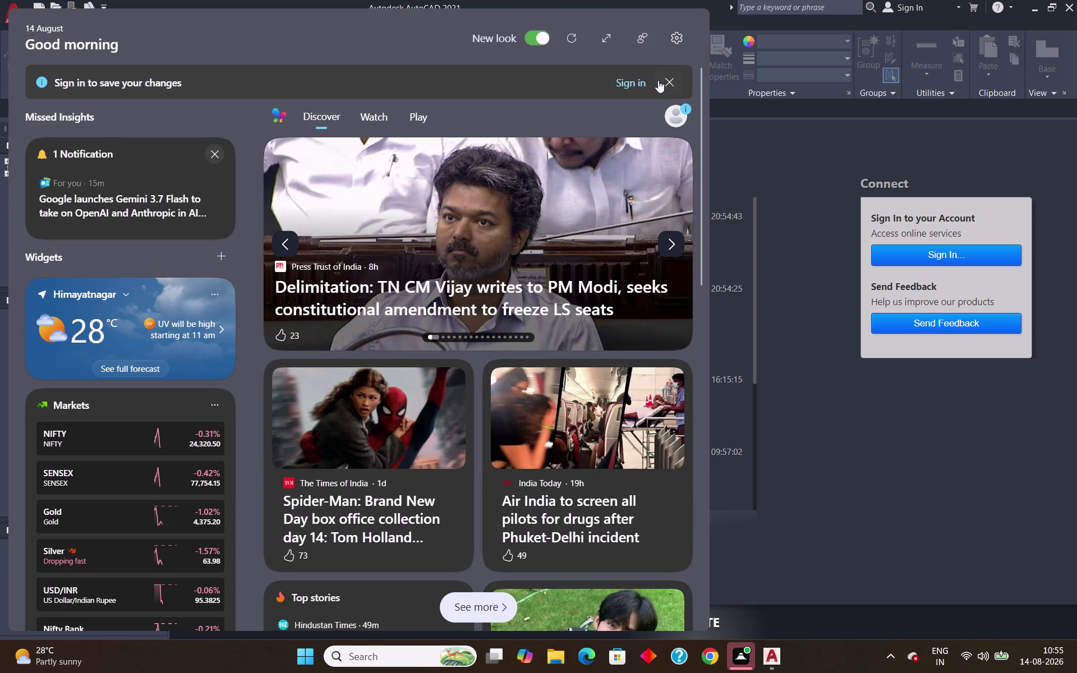
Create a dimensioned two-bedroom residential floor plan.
Dismiss the sign-in banner, Widgets board and recovery message, then start a blank drawing.
click(668, 82)
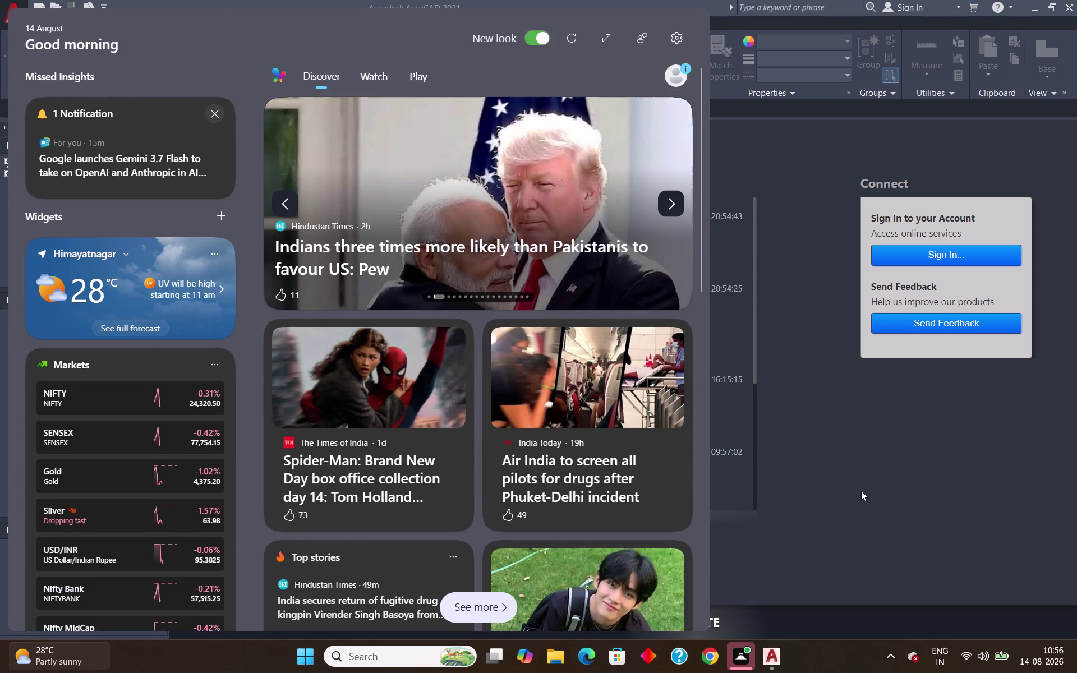
click(829, 544)
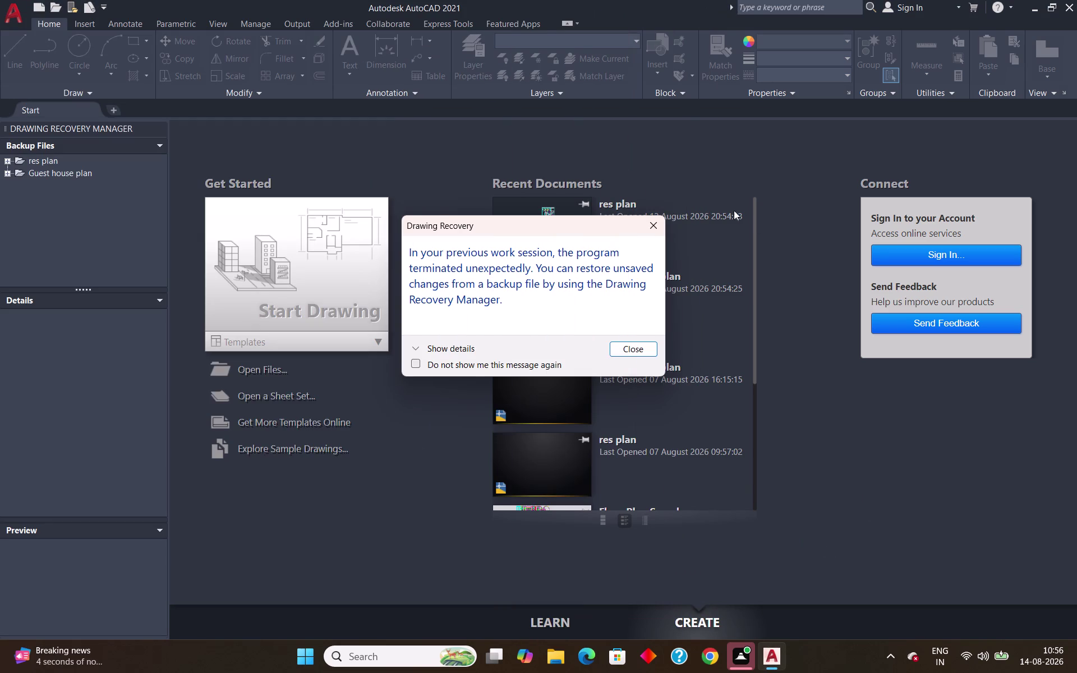
click(658, 224)
click(277, 273)
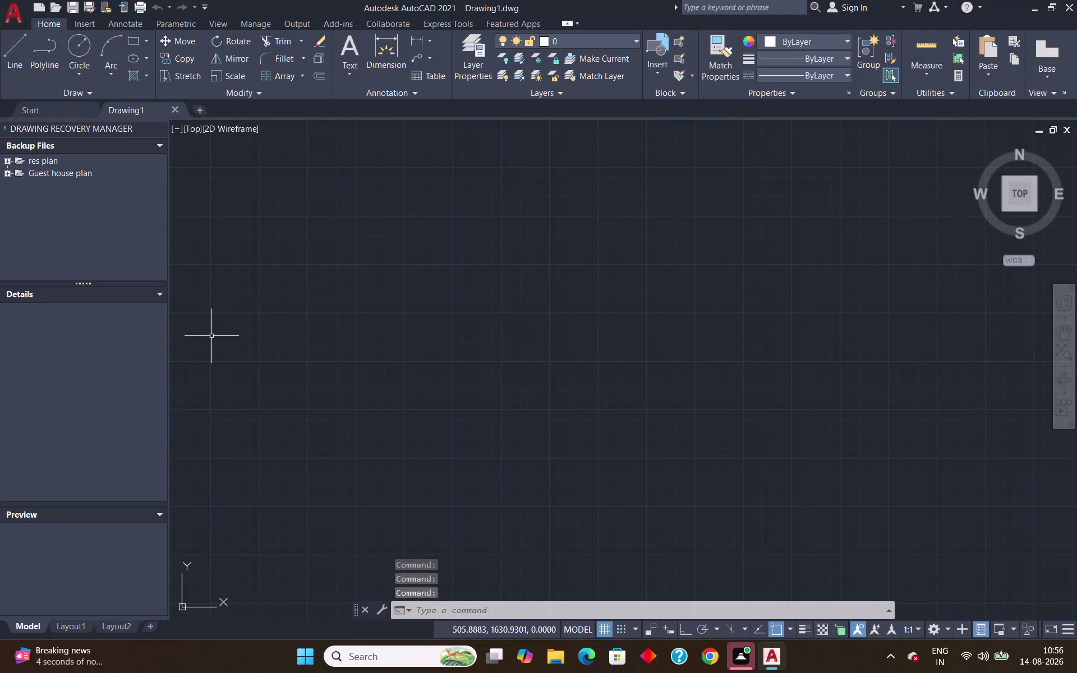
Open Drawing Units with UNITS, close it unchanged, and close the Drawing Recovery pane.
text(units)
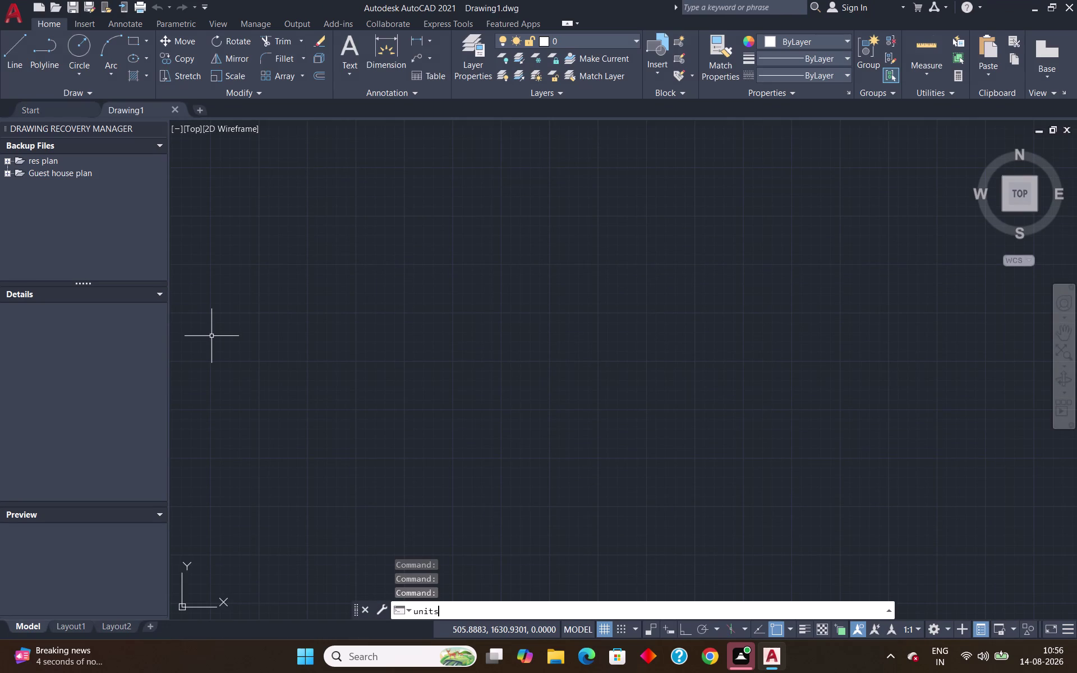
key(Return)
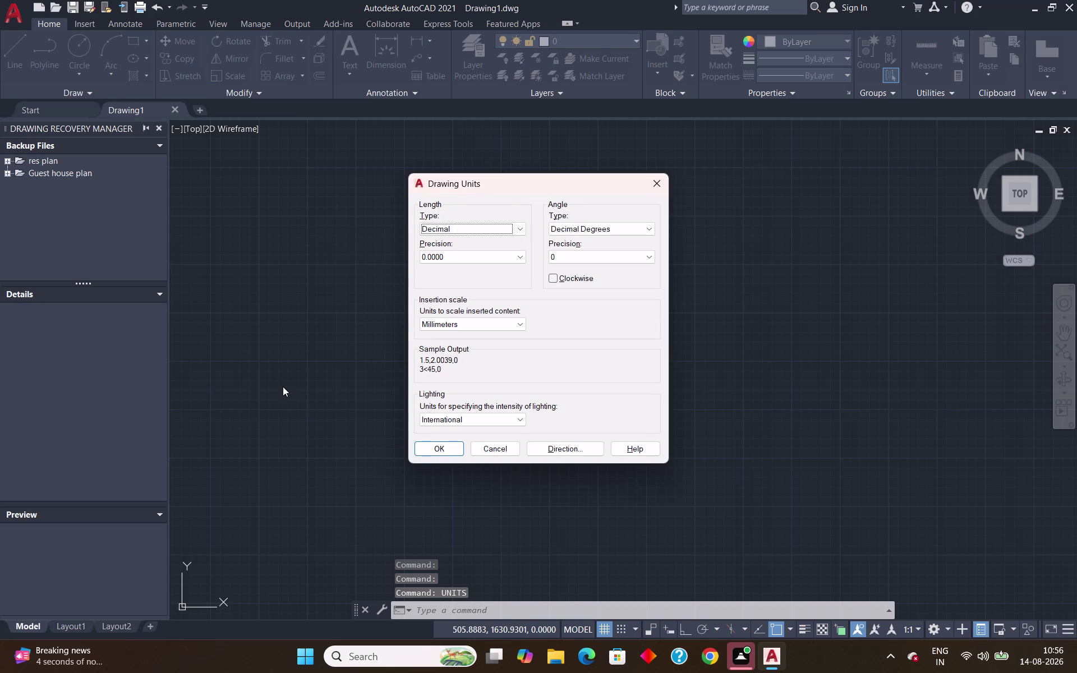
click(156, 126)
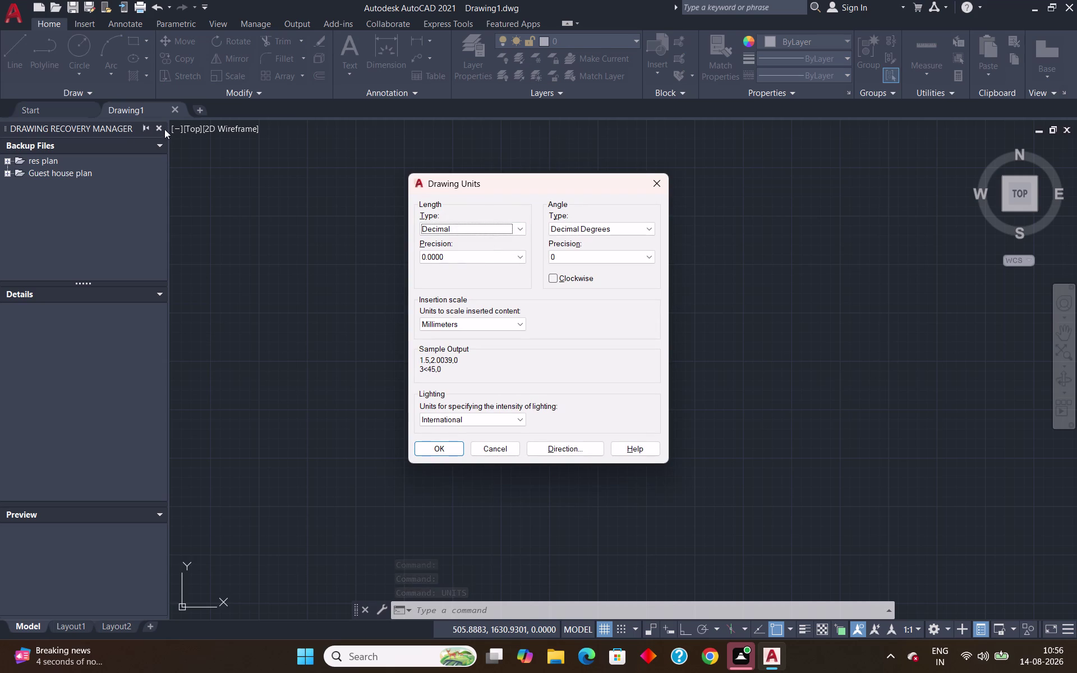
click(160, 125)
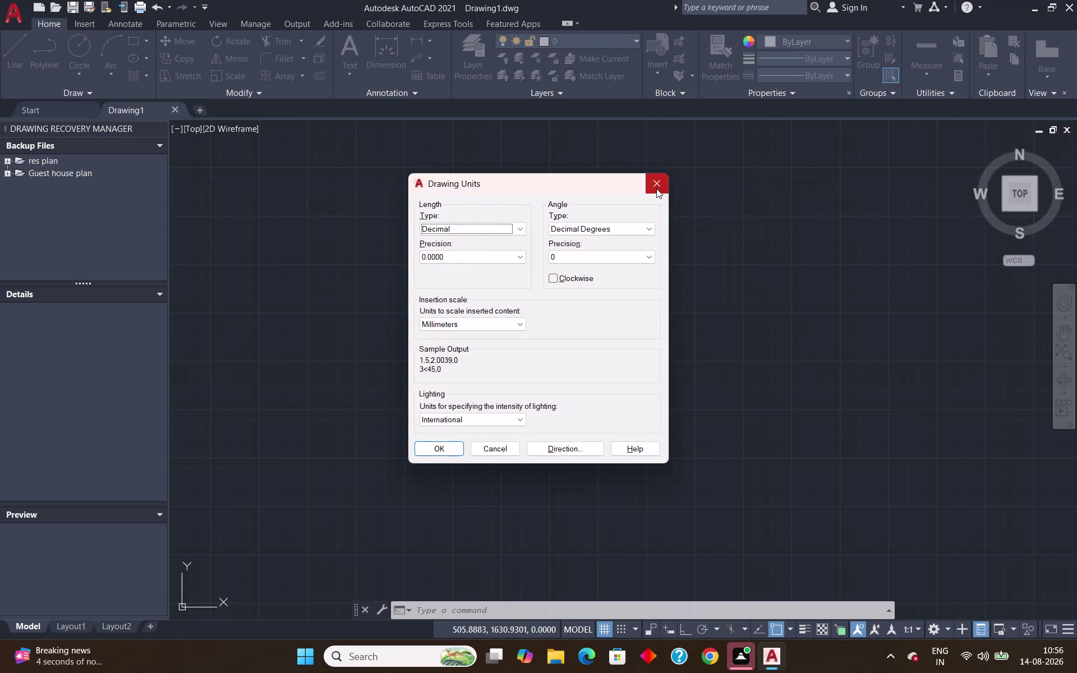
click(656, 188)
click(158, 127)
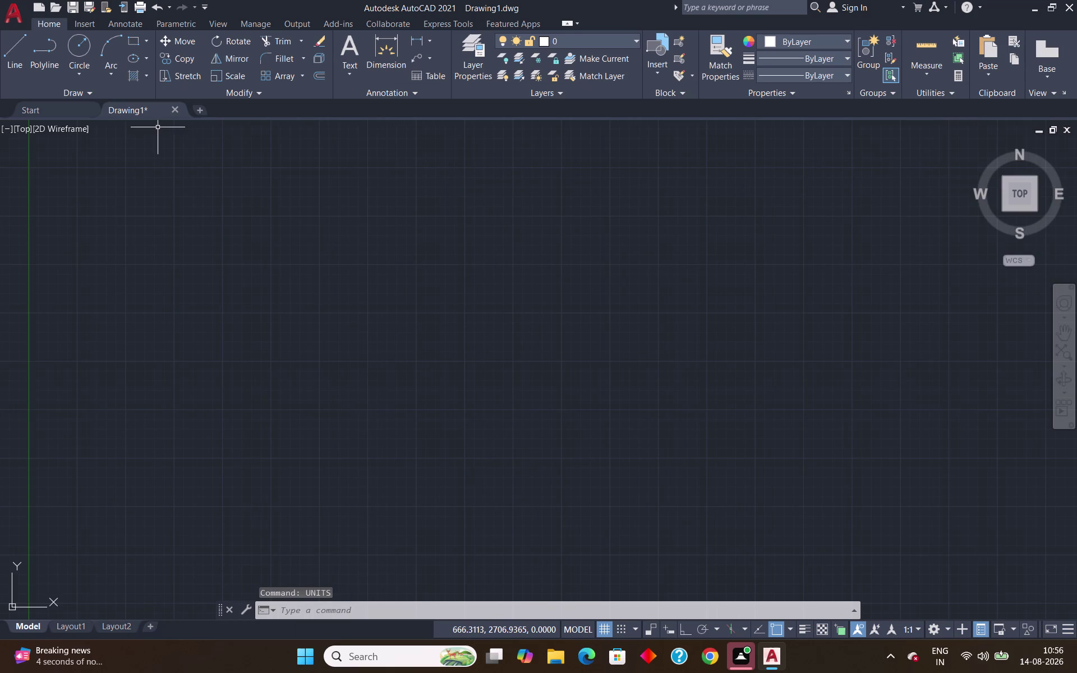
Set the drawing units to Decimal with 0.00 precision and Inches insertion scale.
text(unit)
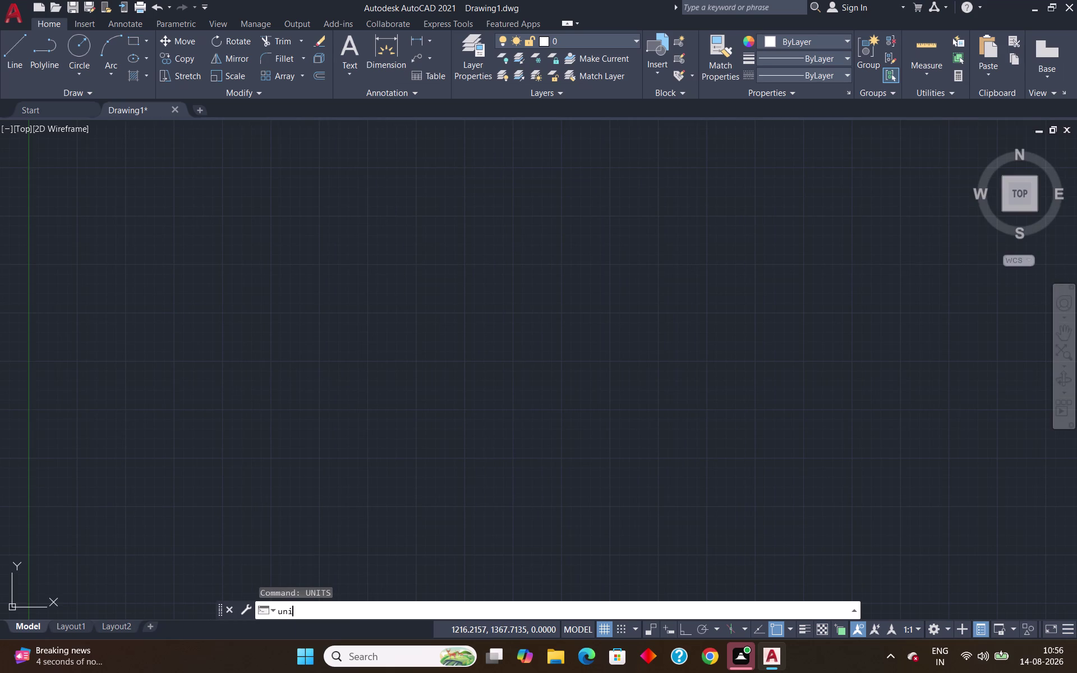
text(s)
key(Return)
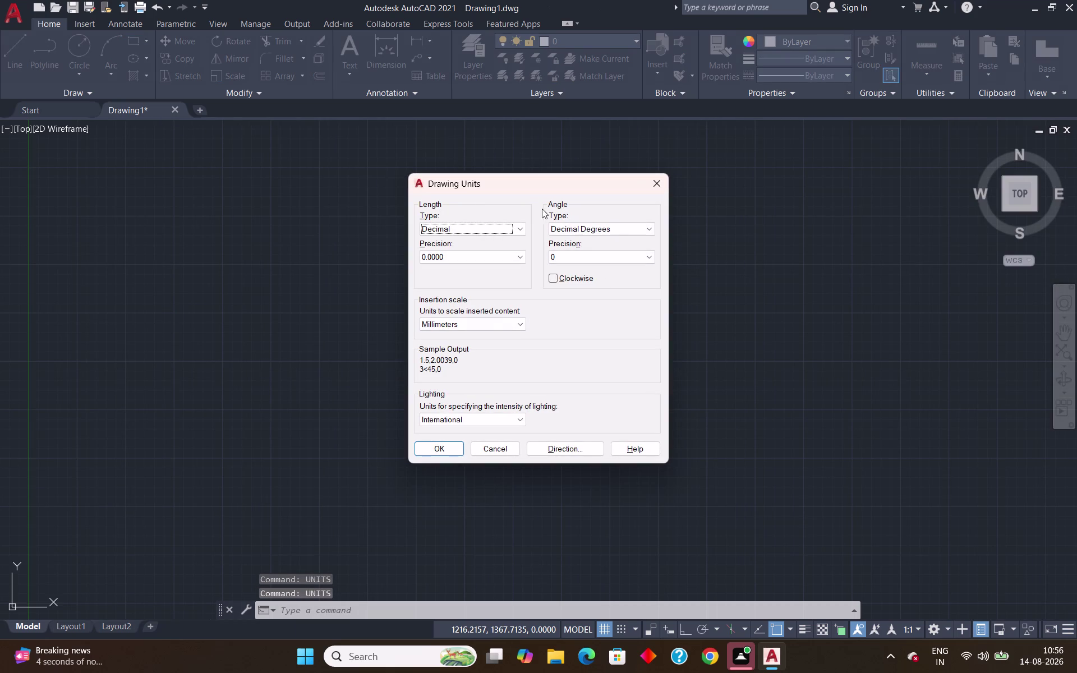
click(521, 230)
click(493, 255)
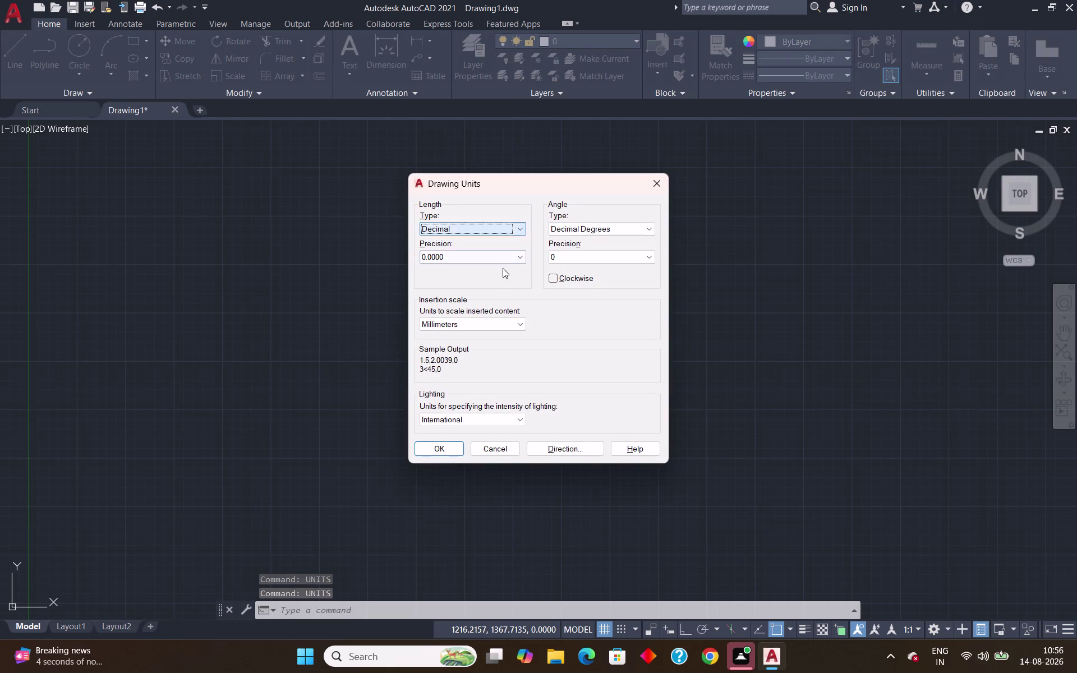
click(514, 258)
drag(494, 279, 491, 288)
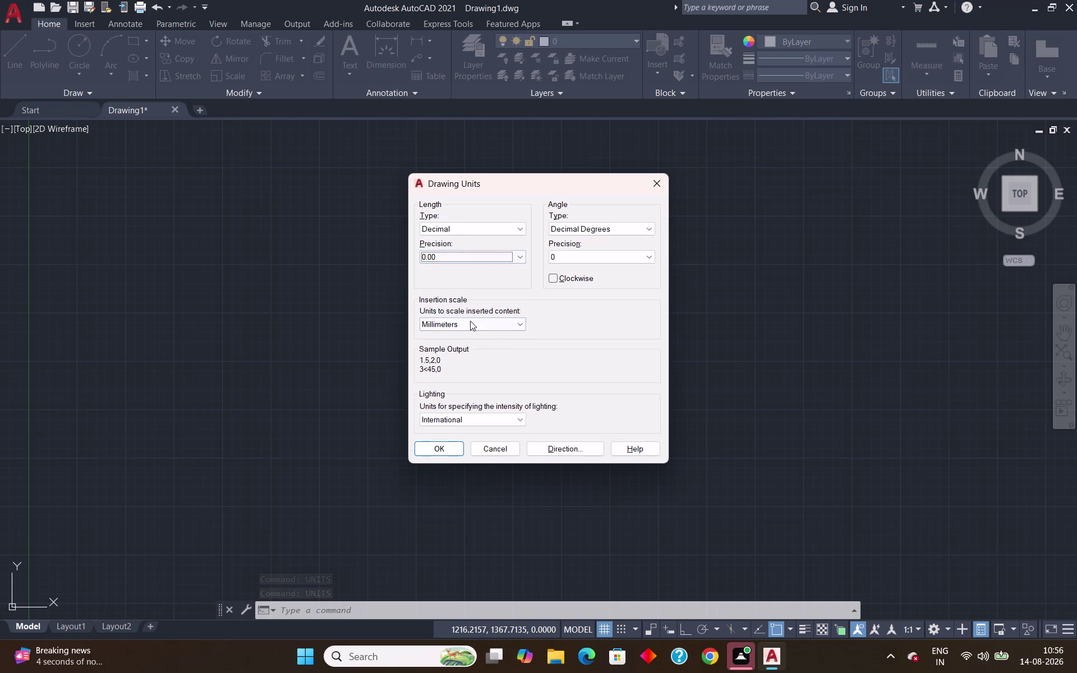
click(487, 326)
click(468, 347)
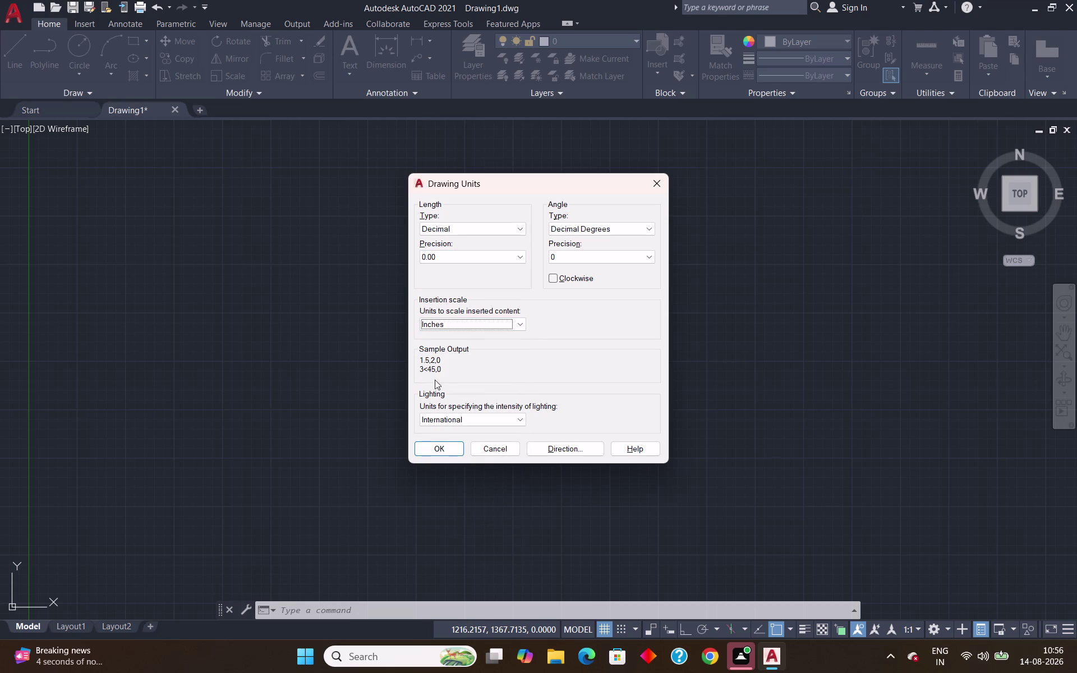
click(429, 452)
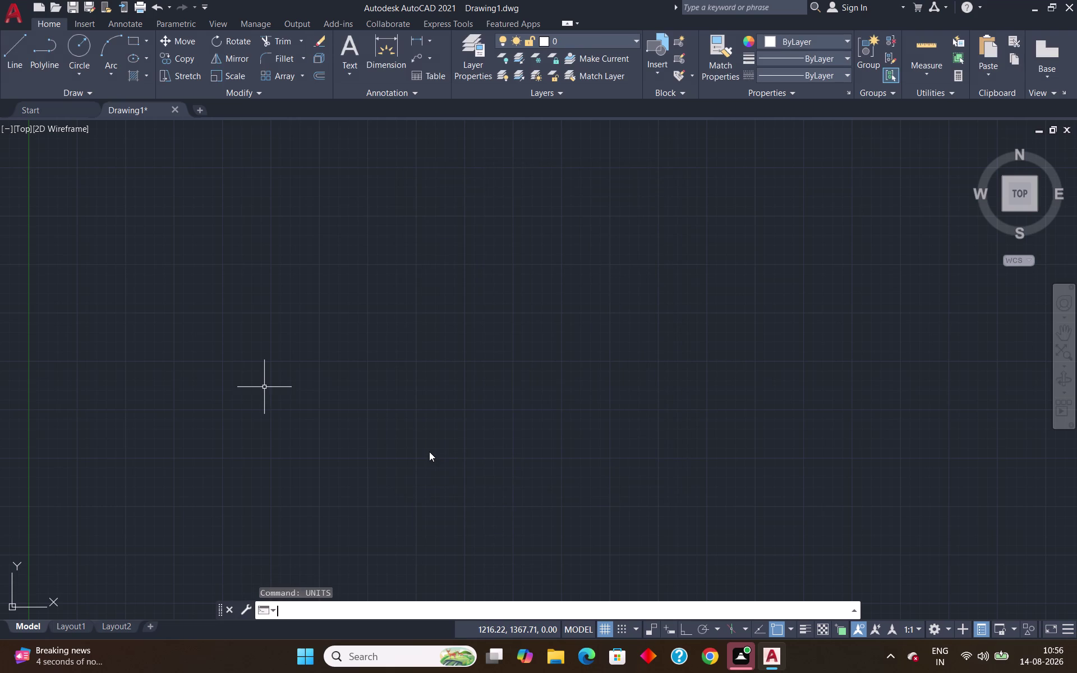
click(476, 60)
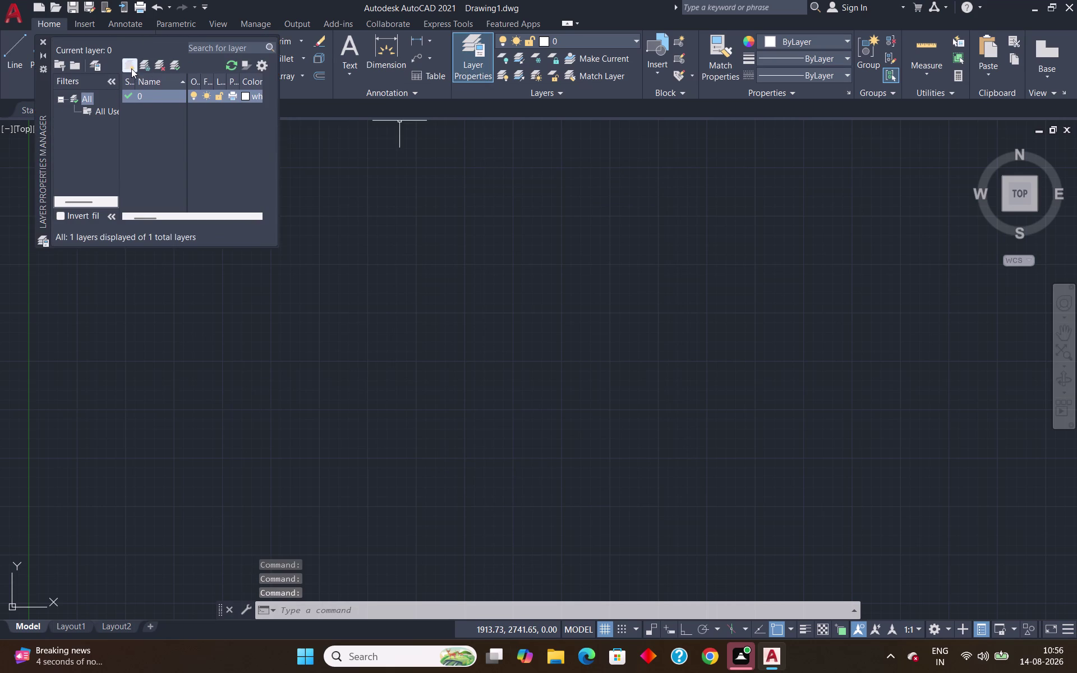
Create a new layer named wall.
click(131, 68)
key(BackSpace)
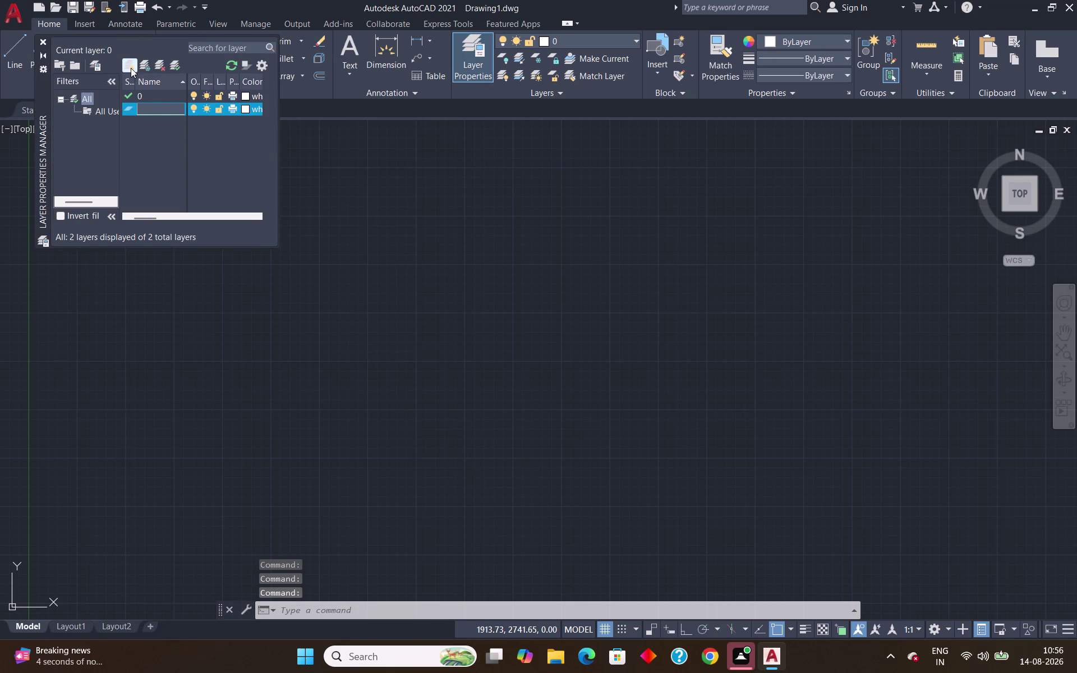
text(wa)
text(ll)
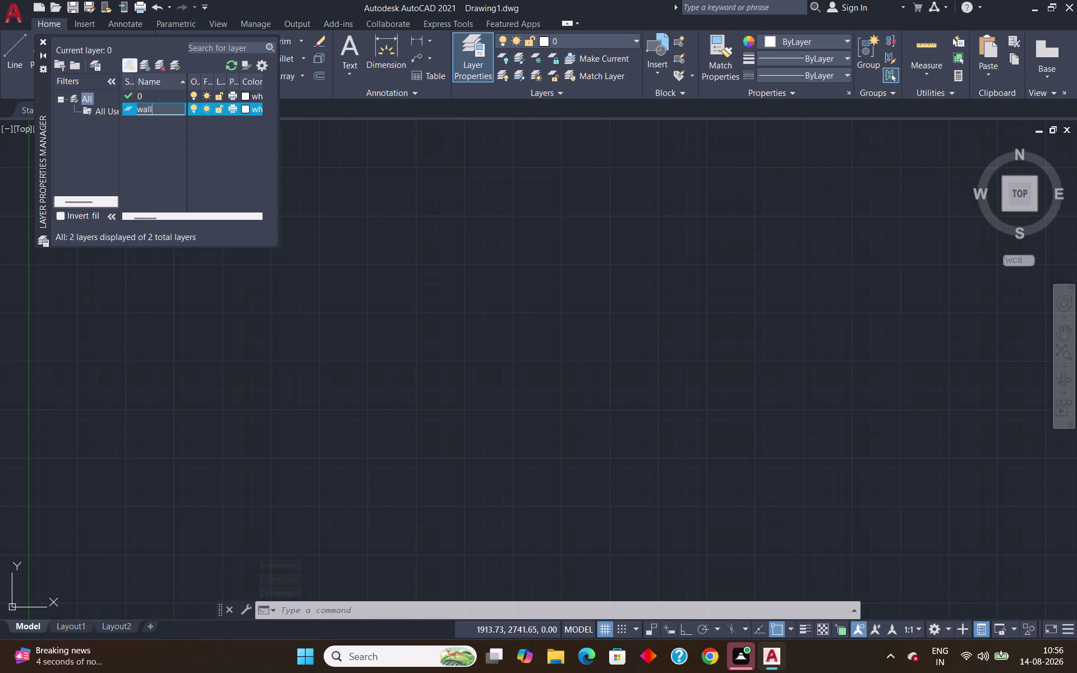
click(241, 109)
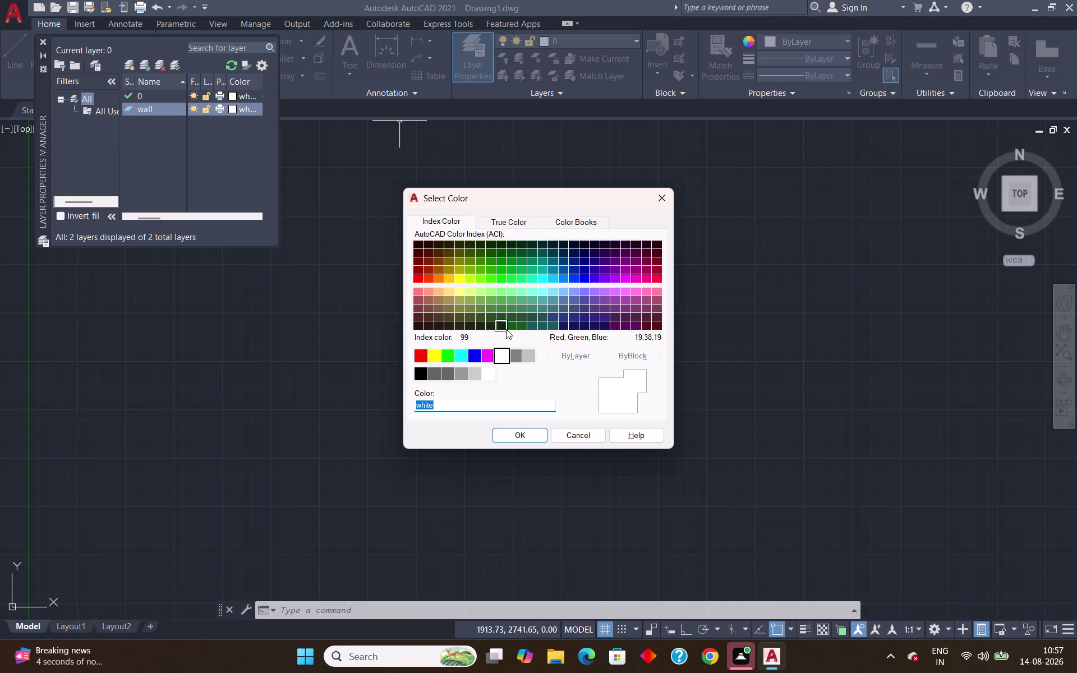
Colour the wall layer cyan 130, replacing an initial colour 27.
click(426, 316)
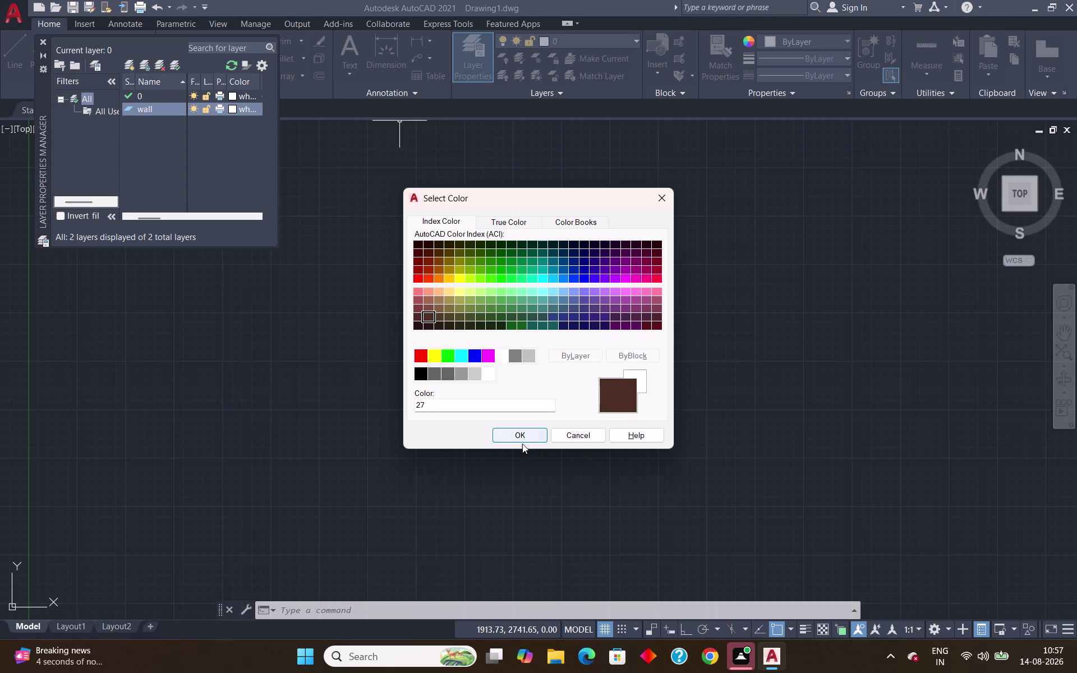
click(515, 437)
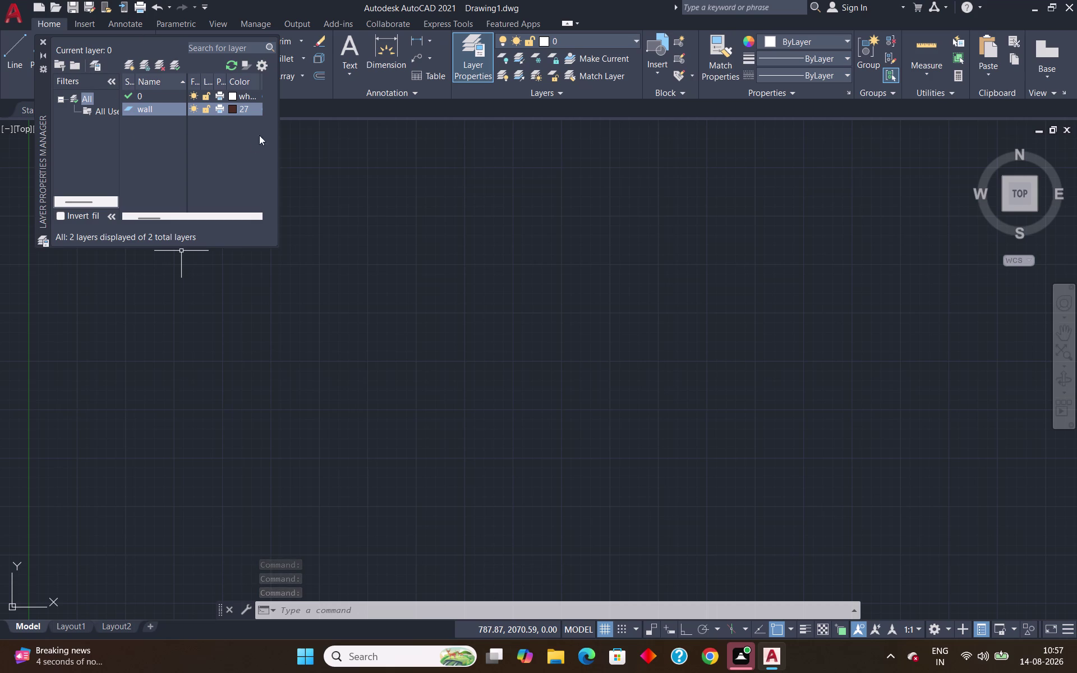
click(231, 109)
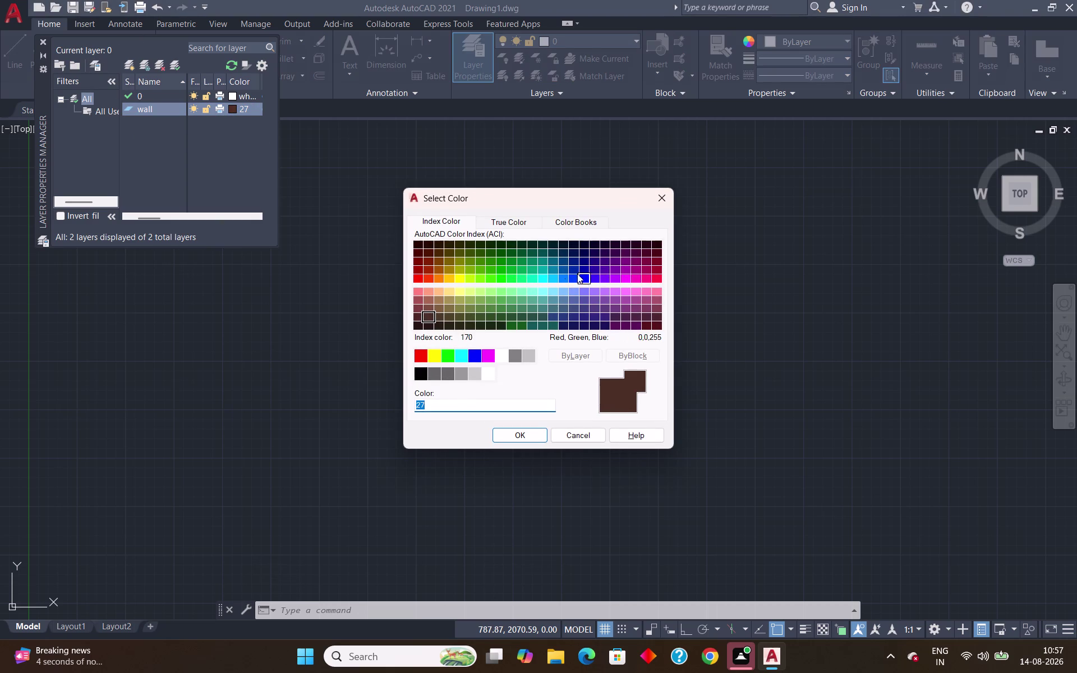
click(538, 278)
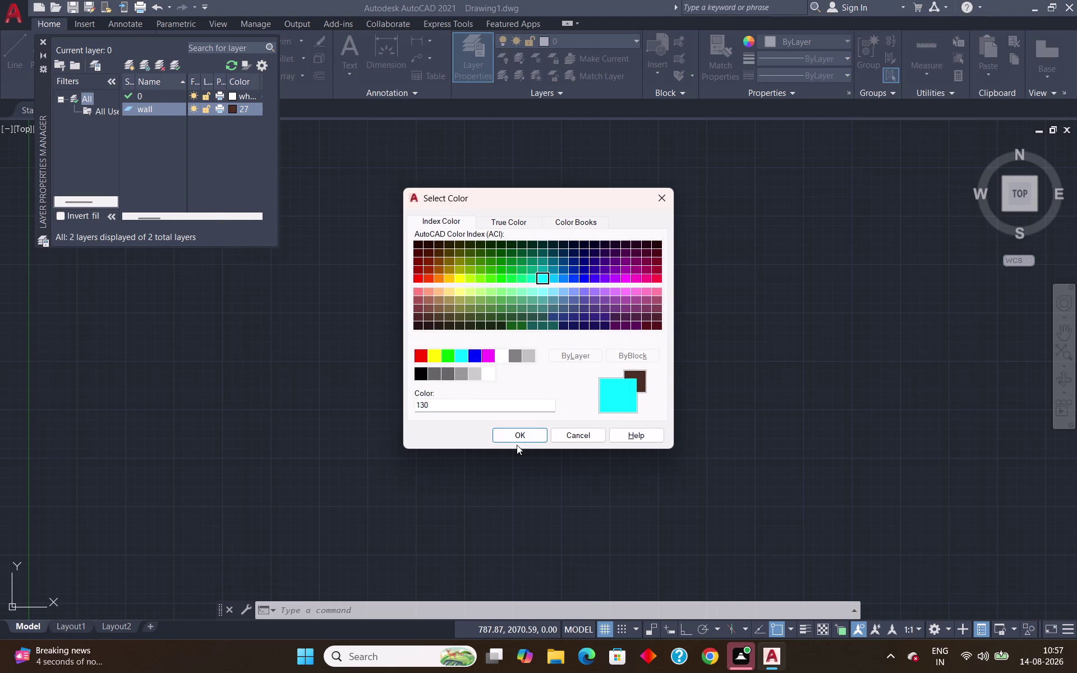
click(520, 438)
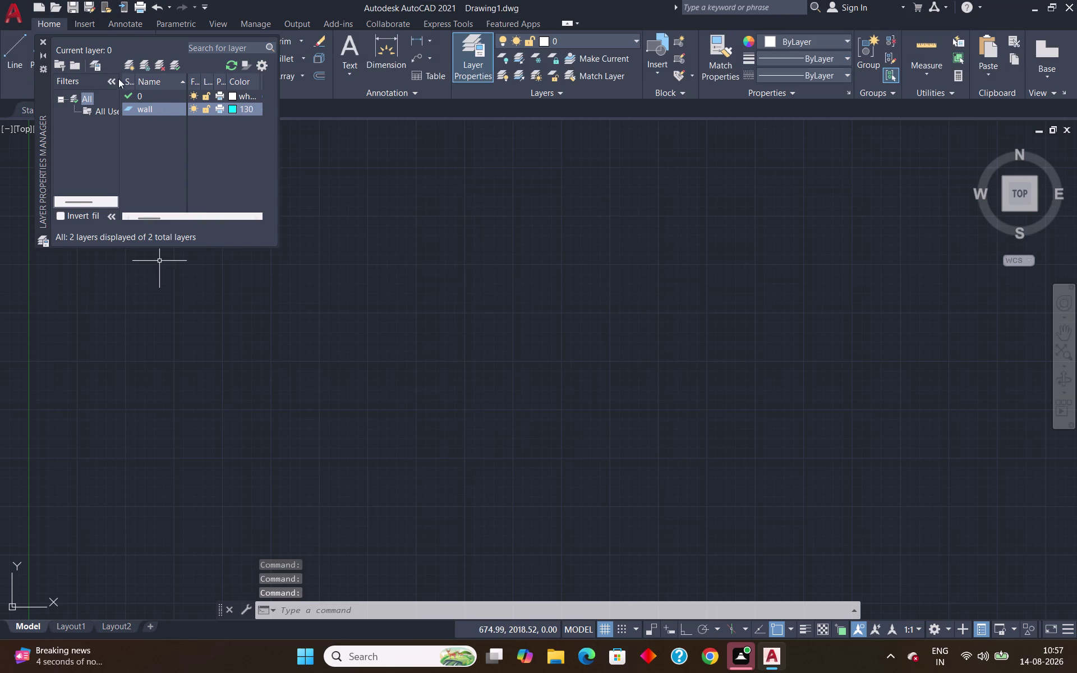
click(127, 63)
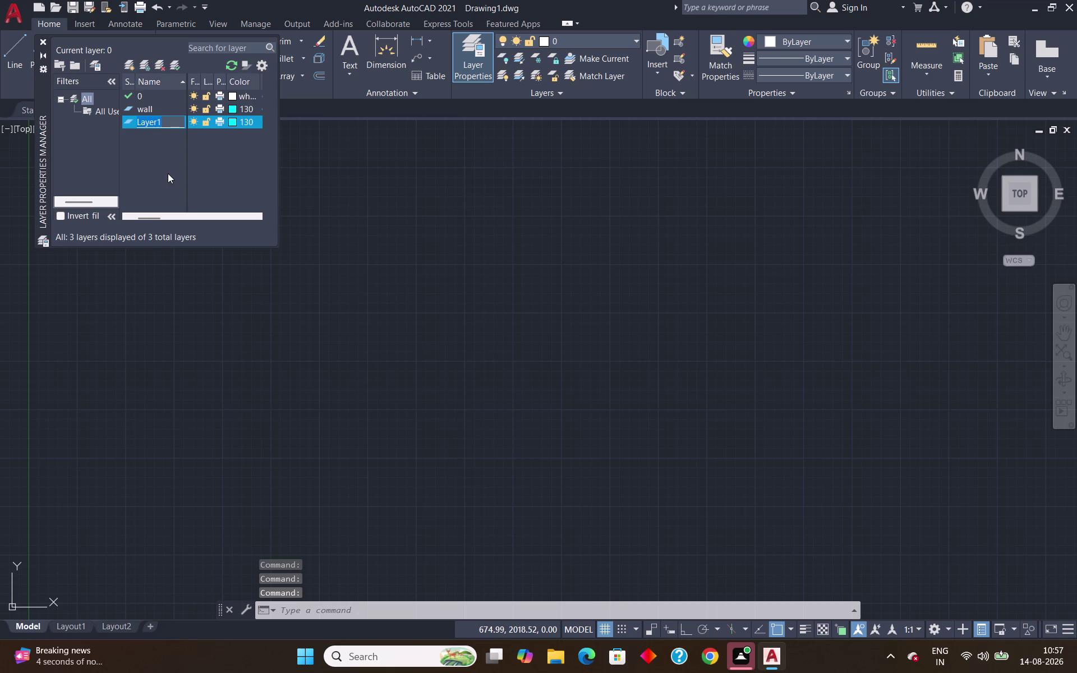
Name the new layer door and give it red colour 10.
key(BackSpace)
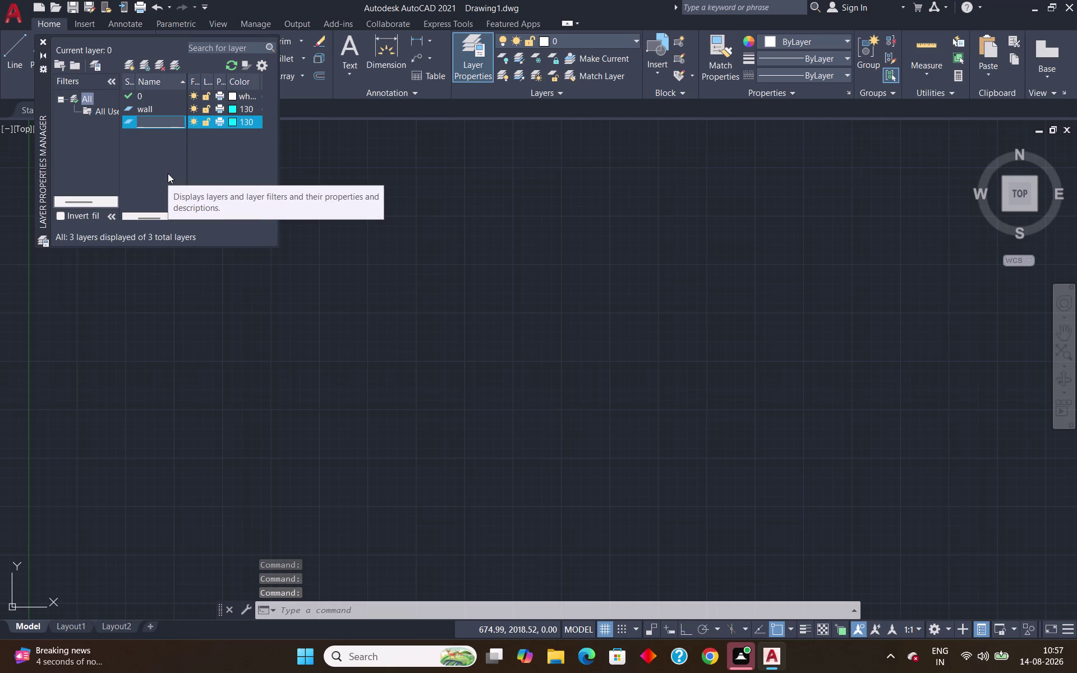
text(door)
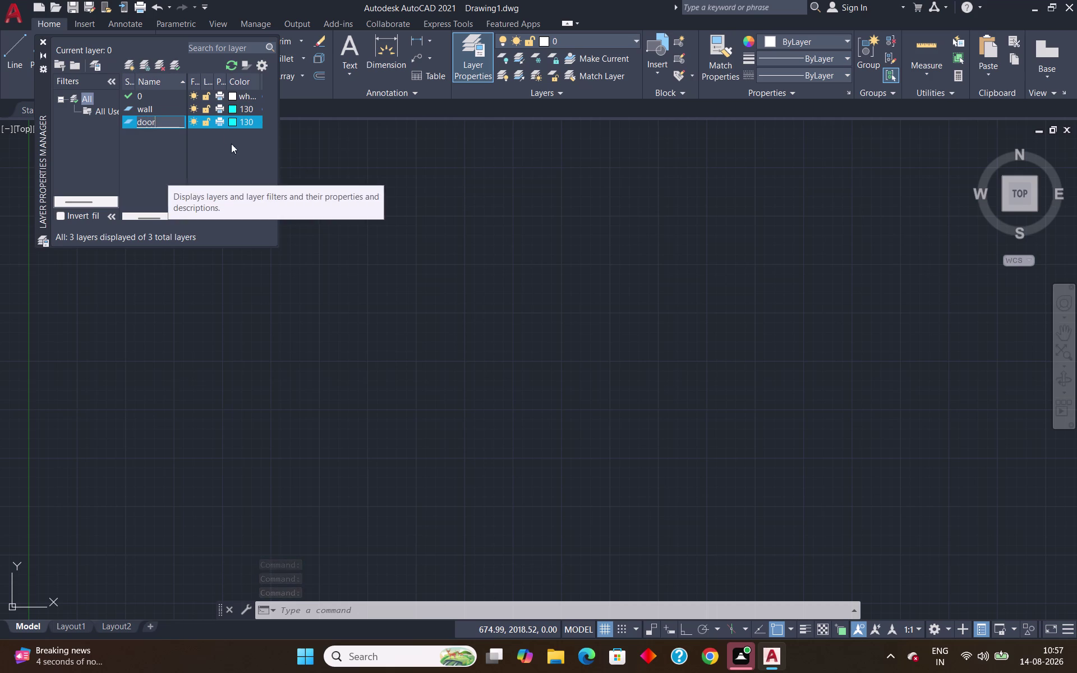
click(236, 119)
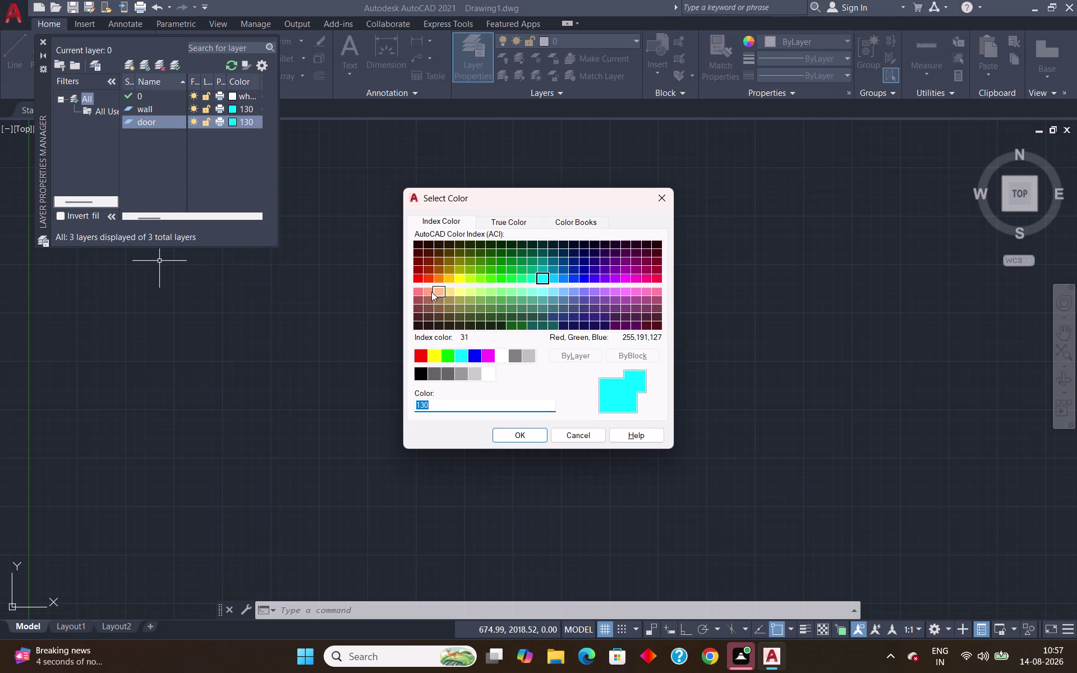
click(430, 278)
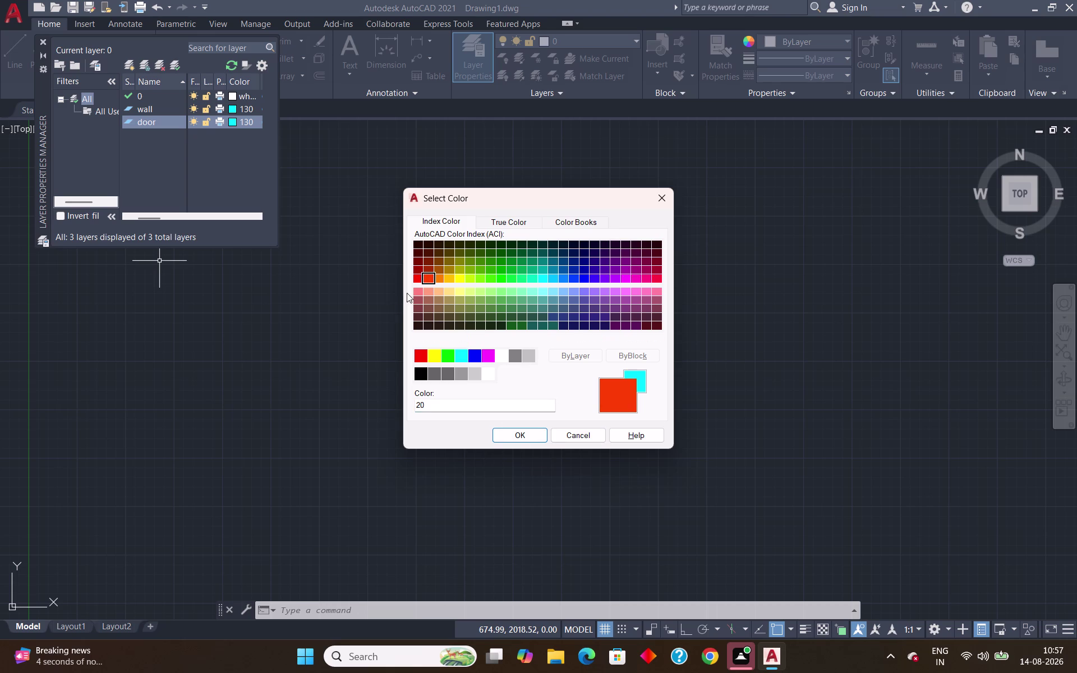
click(414, 281)
click(501, 439)
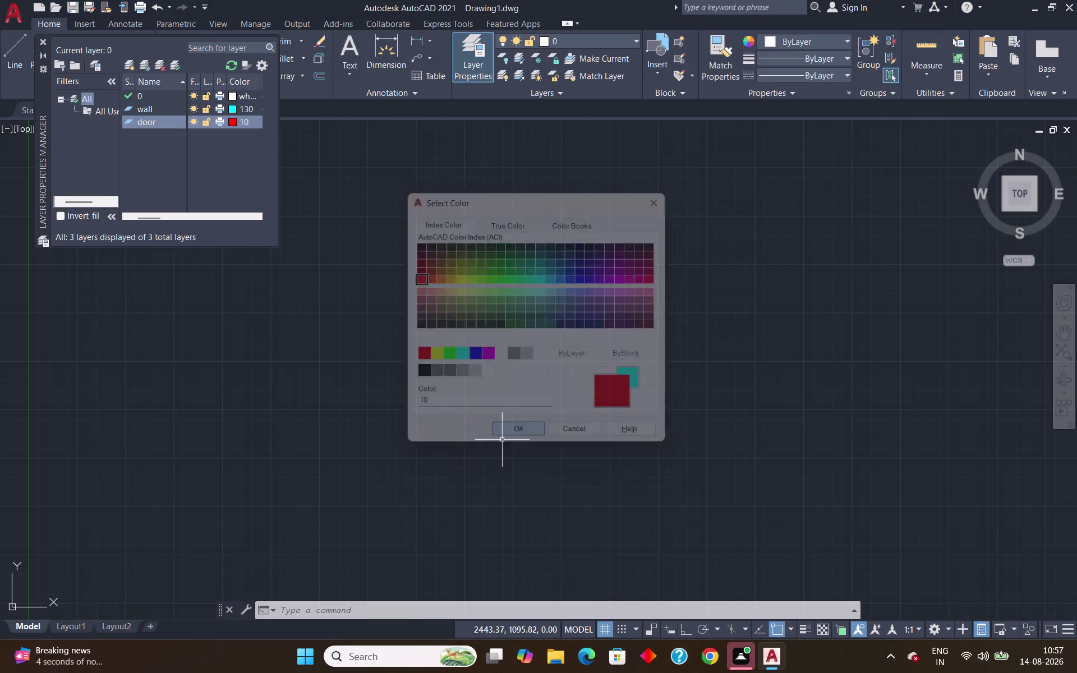
click(124, 68)
key(BackSpace)
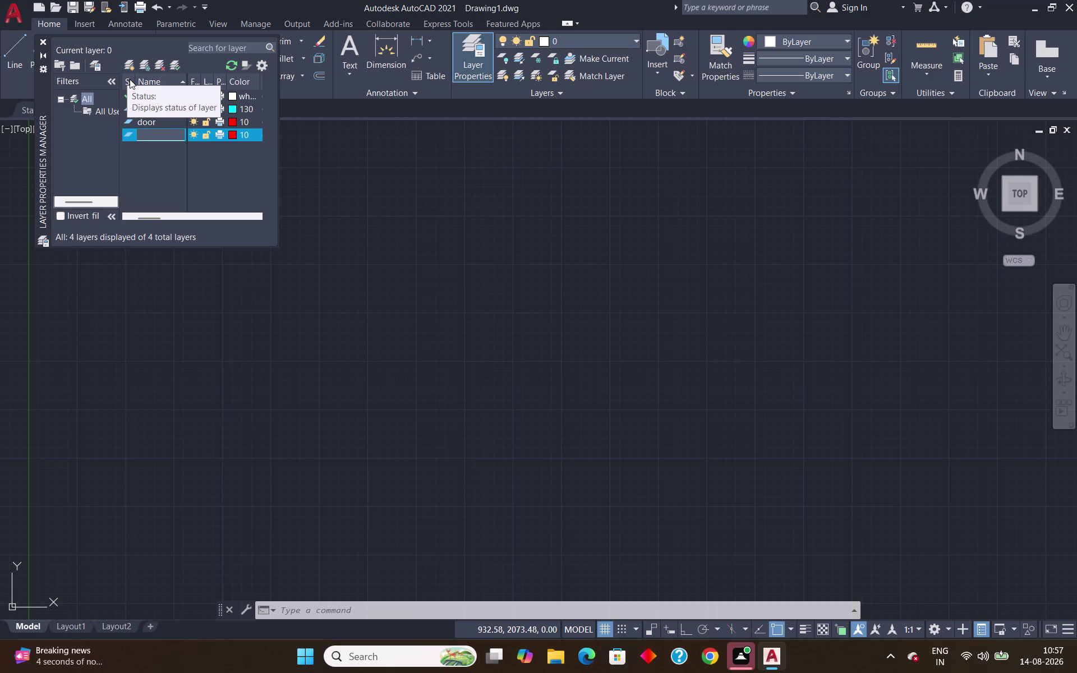
Name the fourth layer furniture and give it colour 40.
text(f)
text(urni)
text(ture)
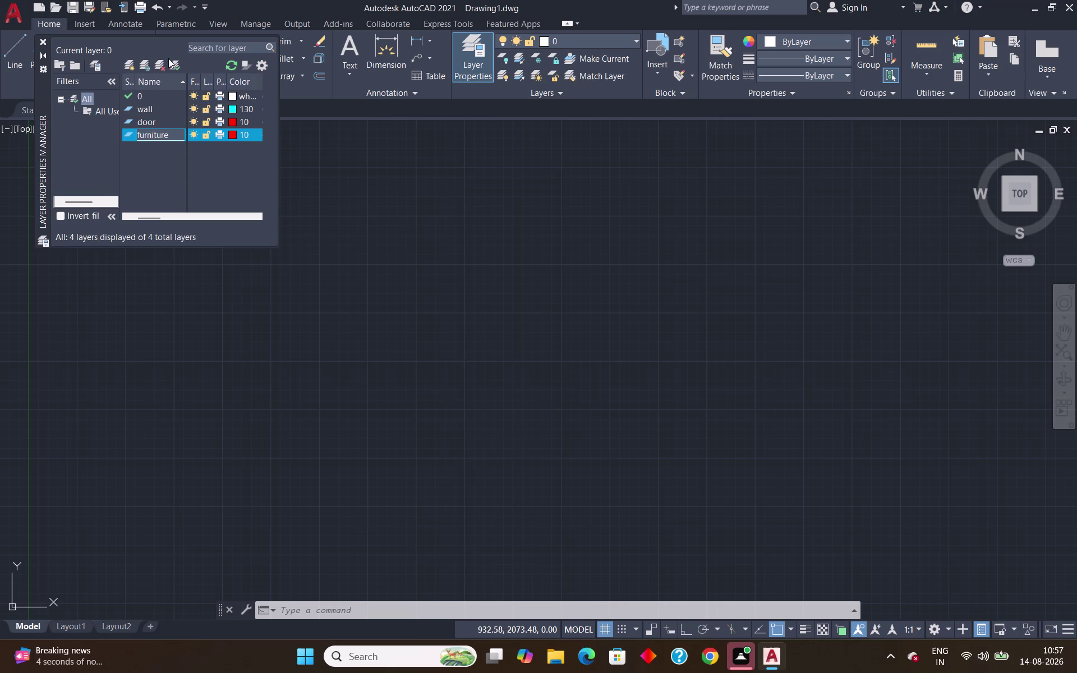
click(228, 133)
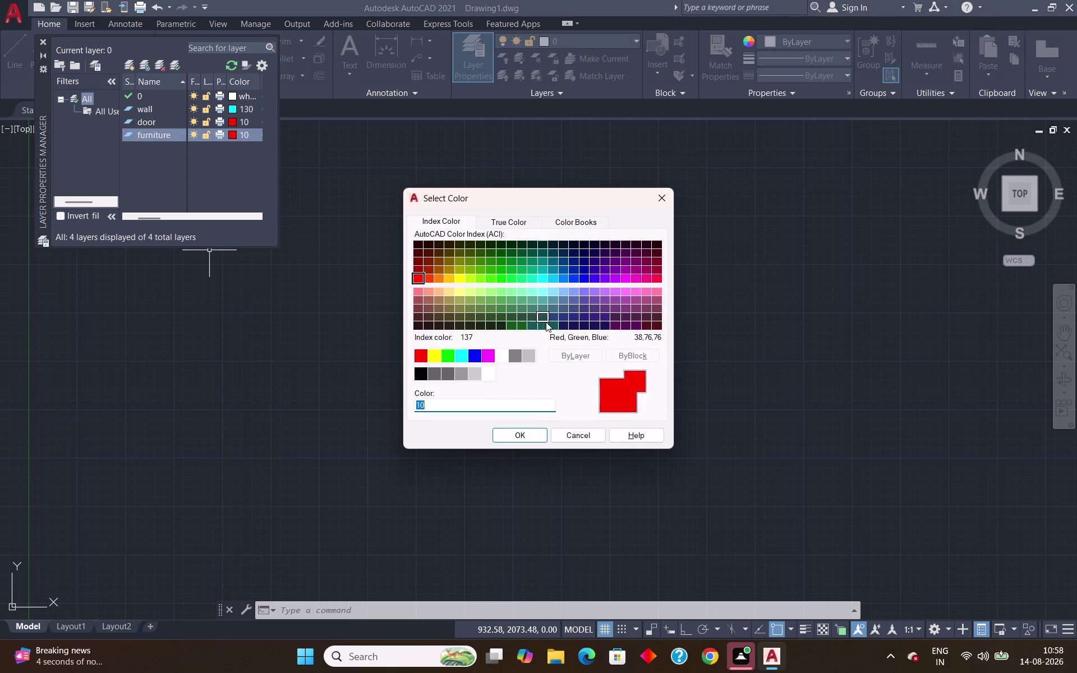
click(450, 276)
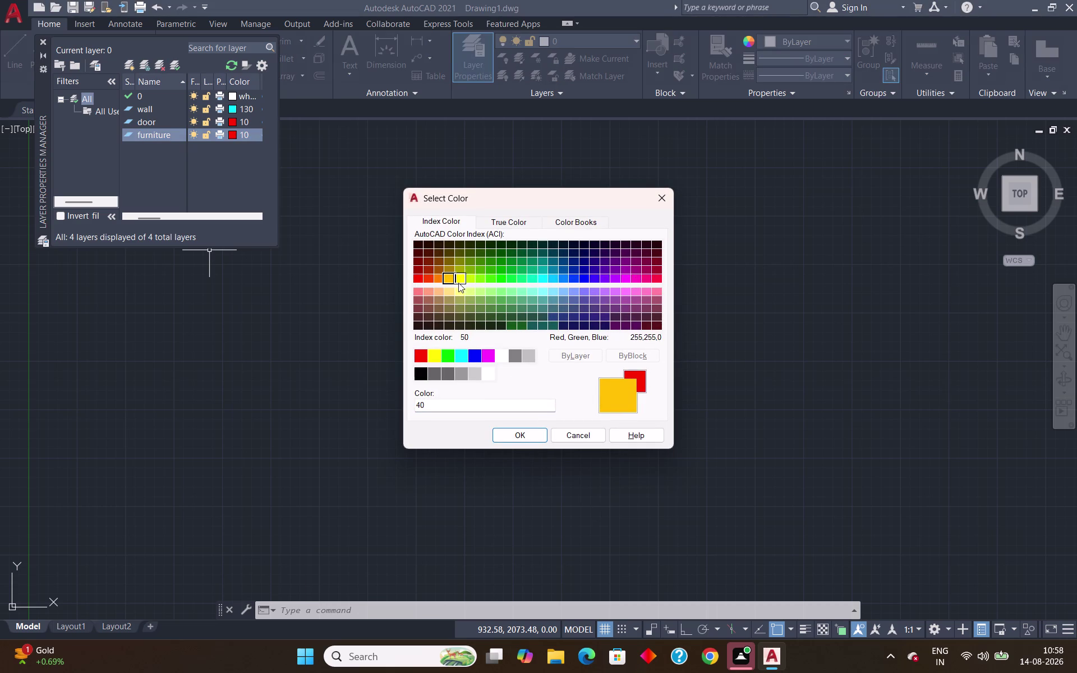
drag(515, 432, 522, 438)
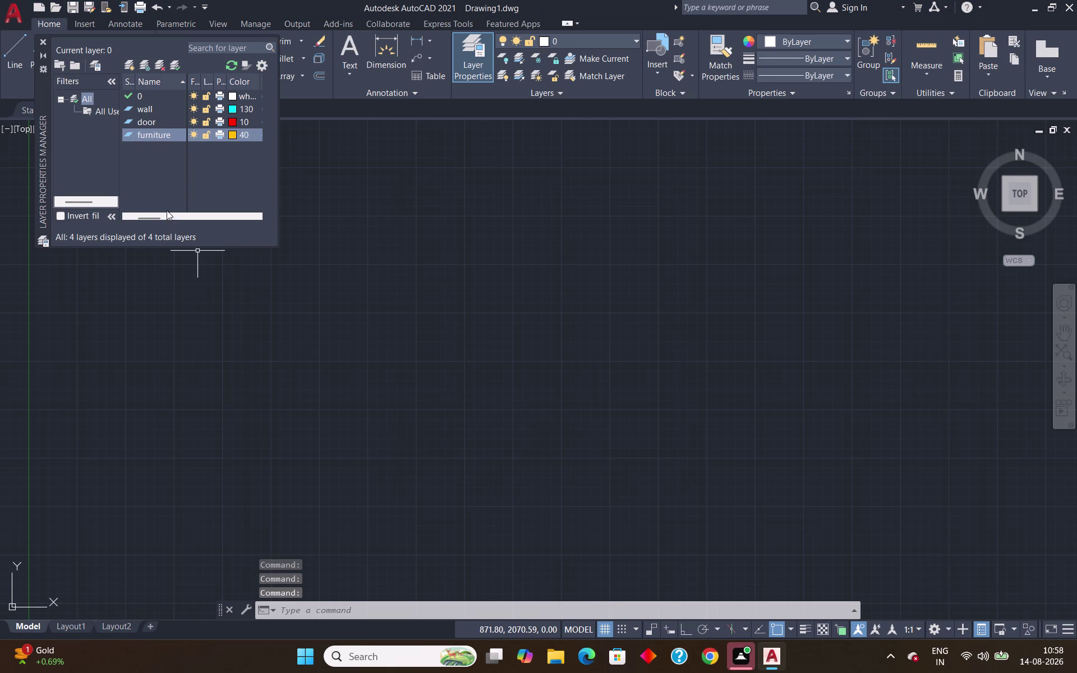
click(129, 66)
key(BackSpace)
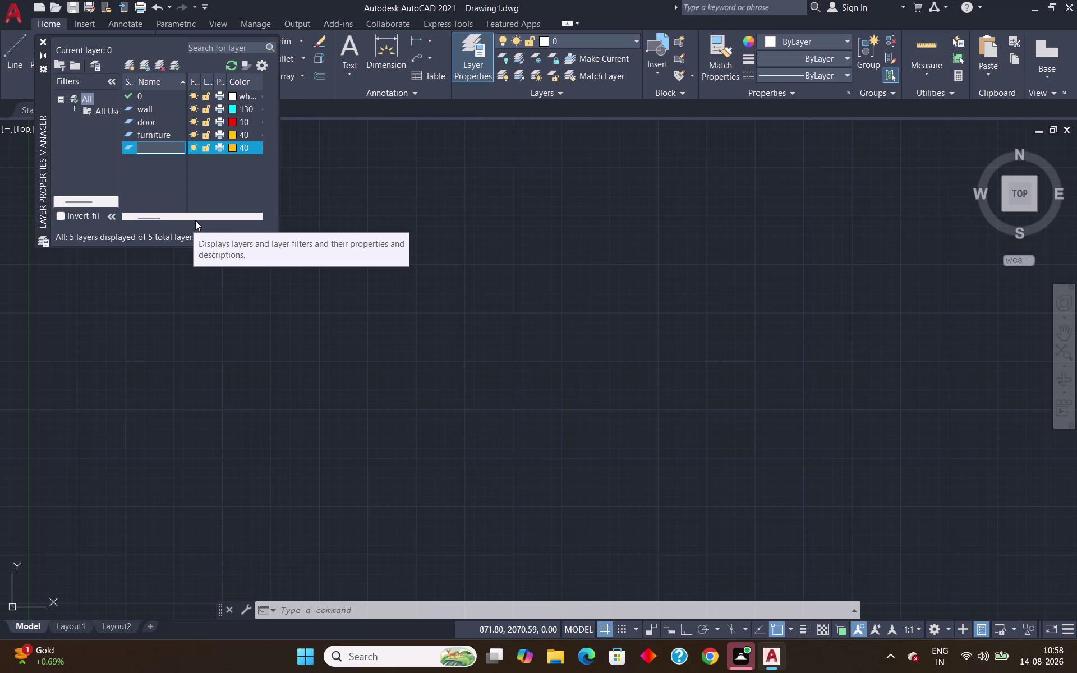
Name the fifth layer win and start a sixth layer named ven.
key(v)
key(BackSpace)
text(wi)
text(n)
text(,v)
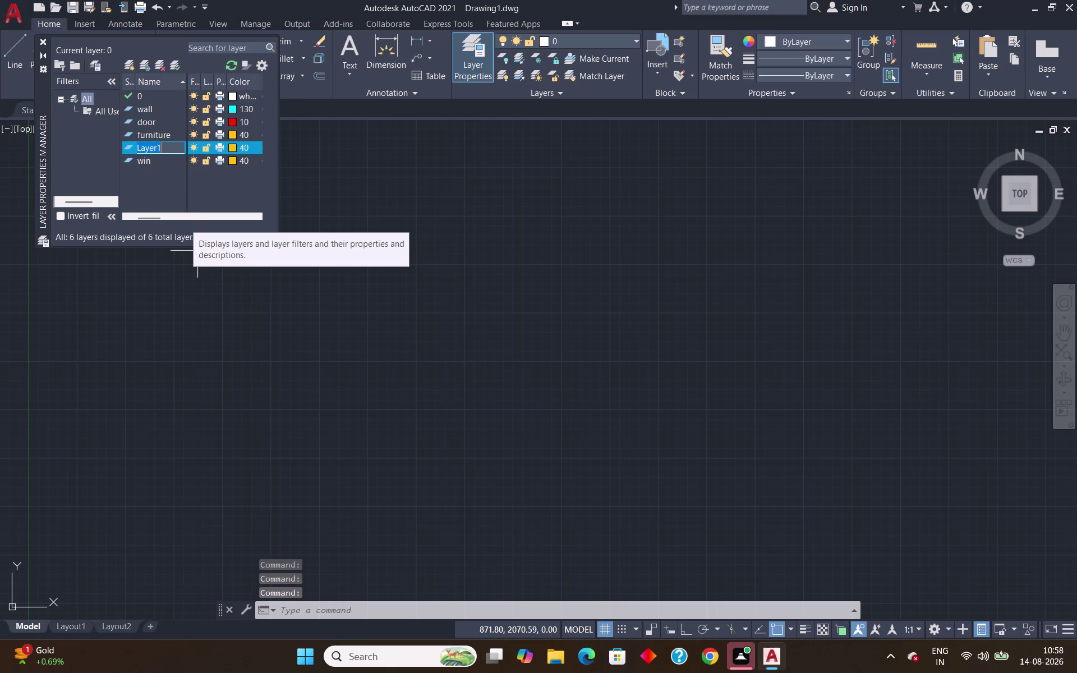
text(en)
key(BackSpace)
key(BackSpace)
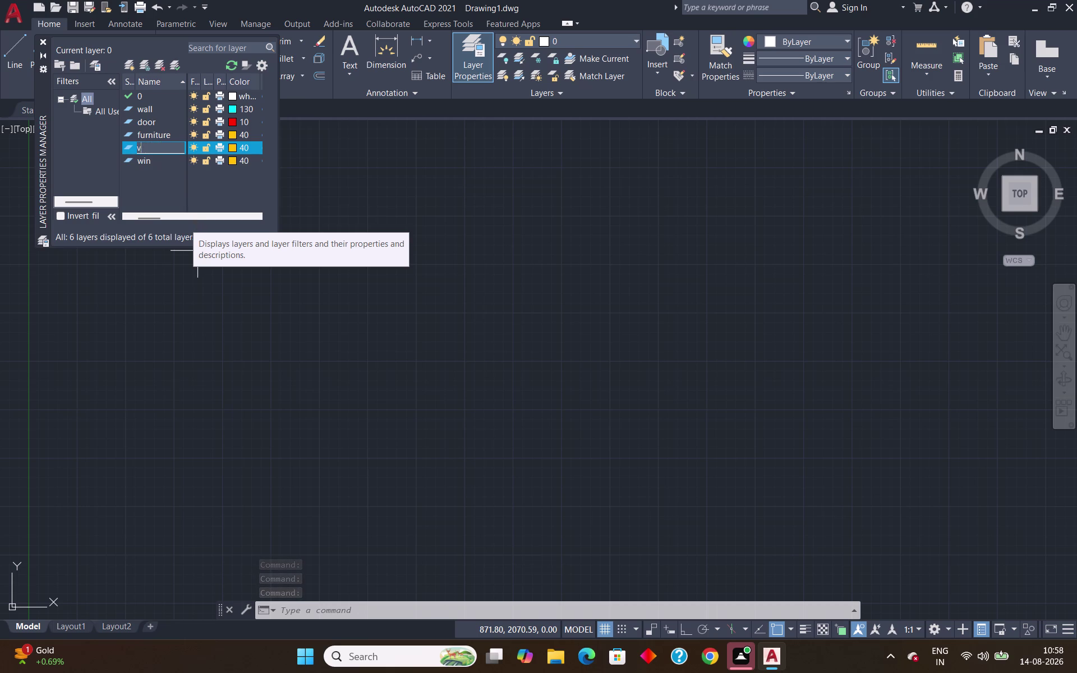
key(BackSpace)
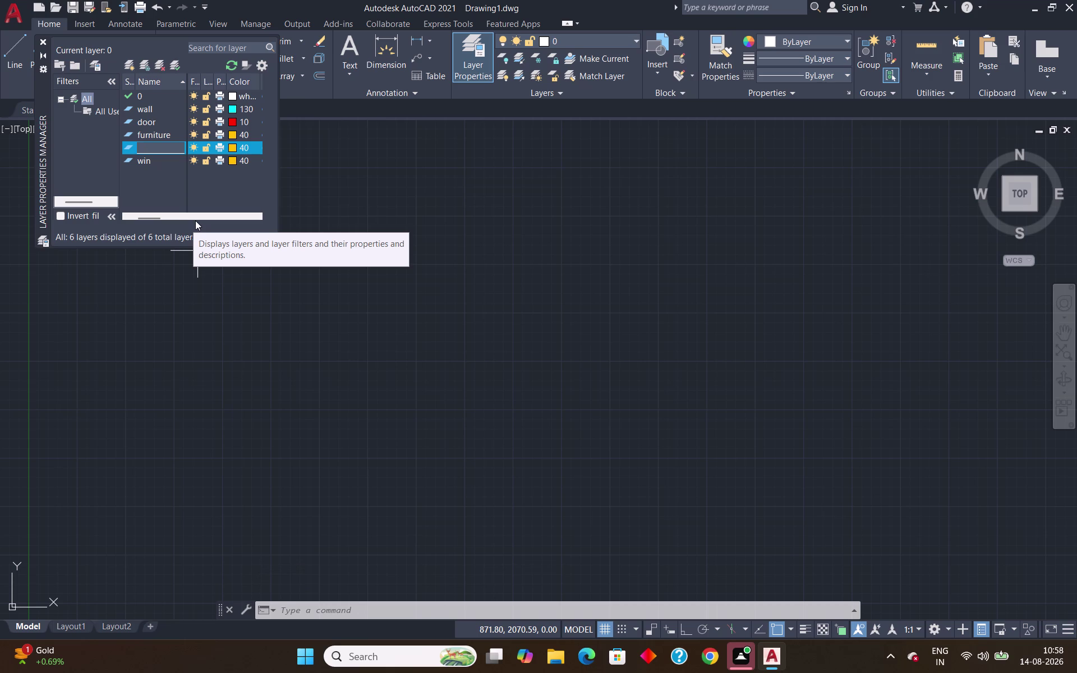
Finish naming the ven layer and set its colour to blue 170.
text(ven)
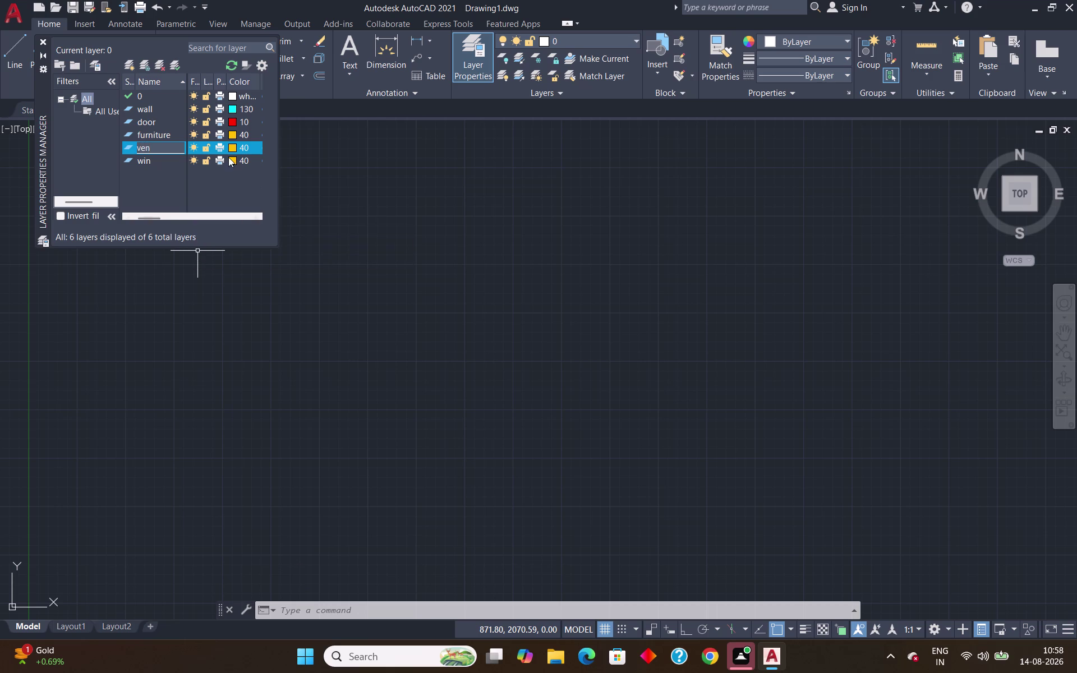
click(229, 149)
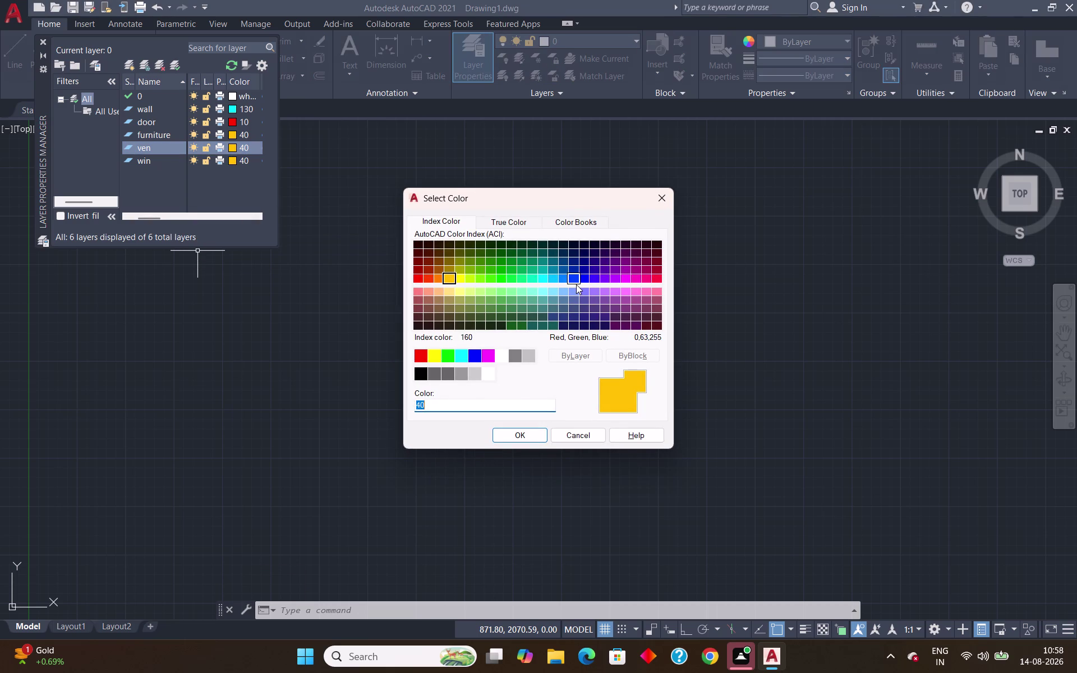
click(571, 280)
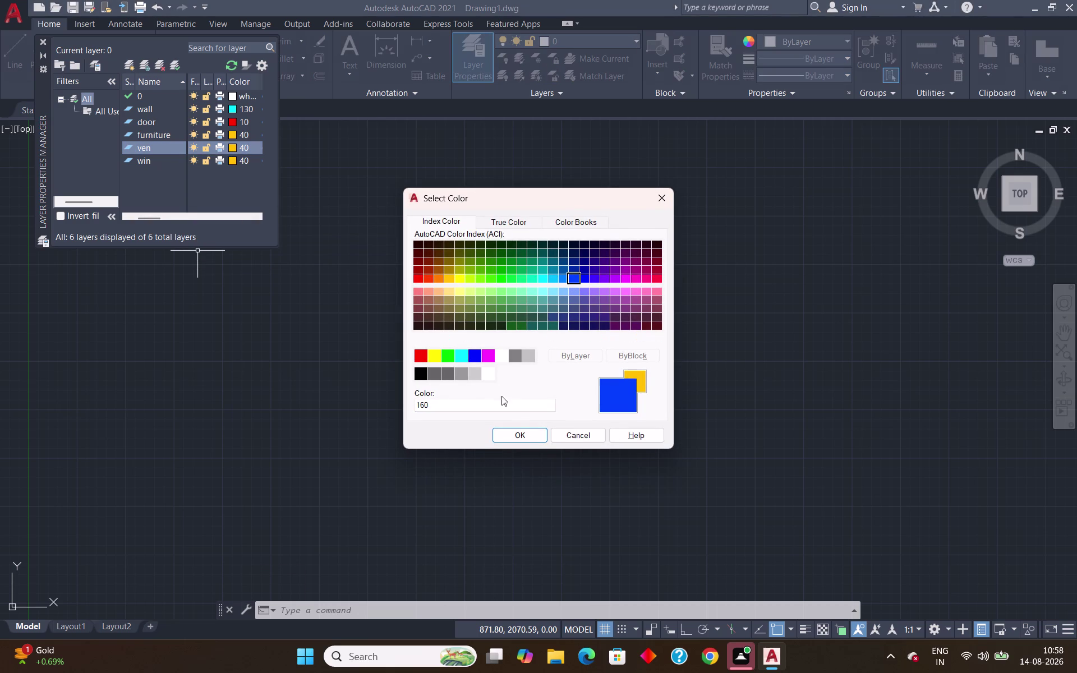
click(521, 441)
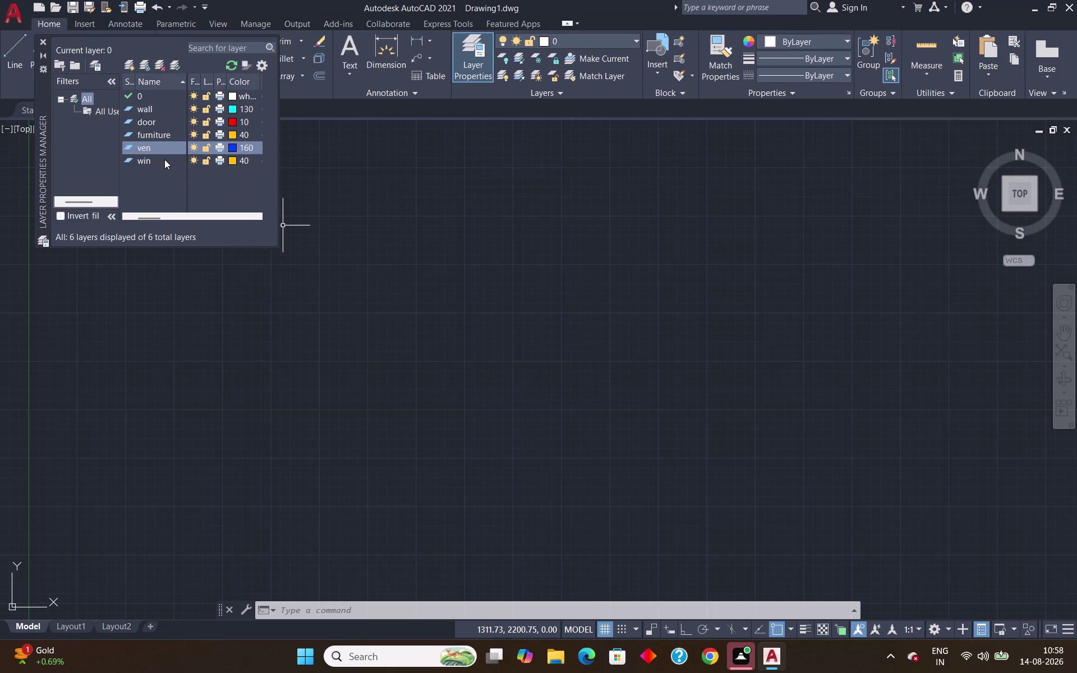
click(230, 148)
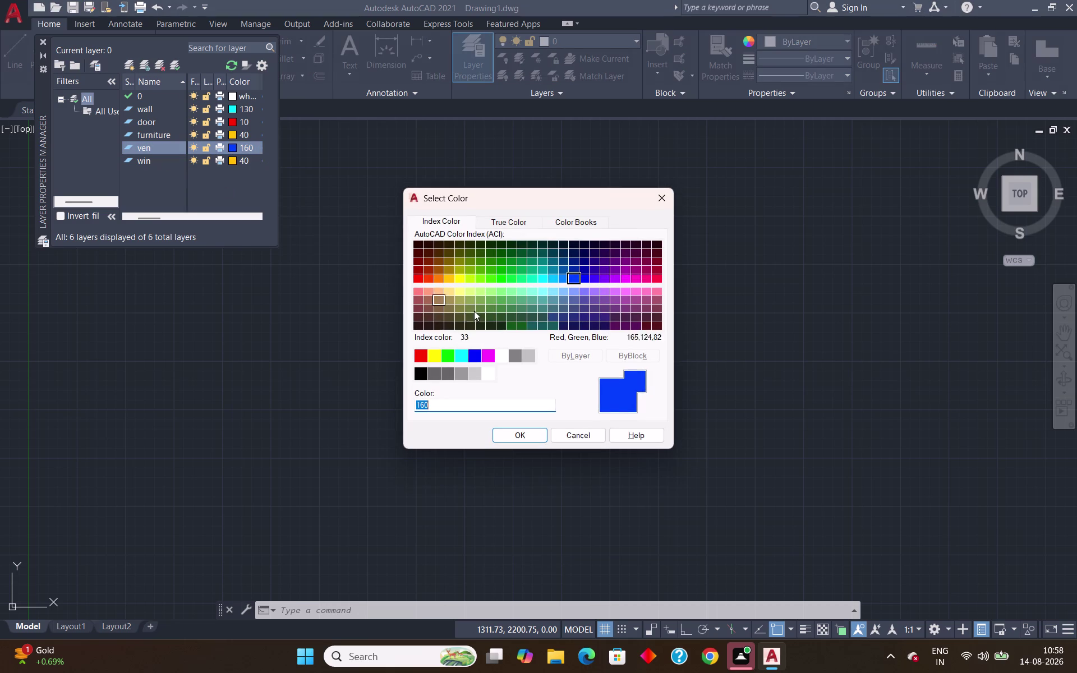
click(499, 280)
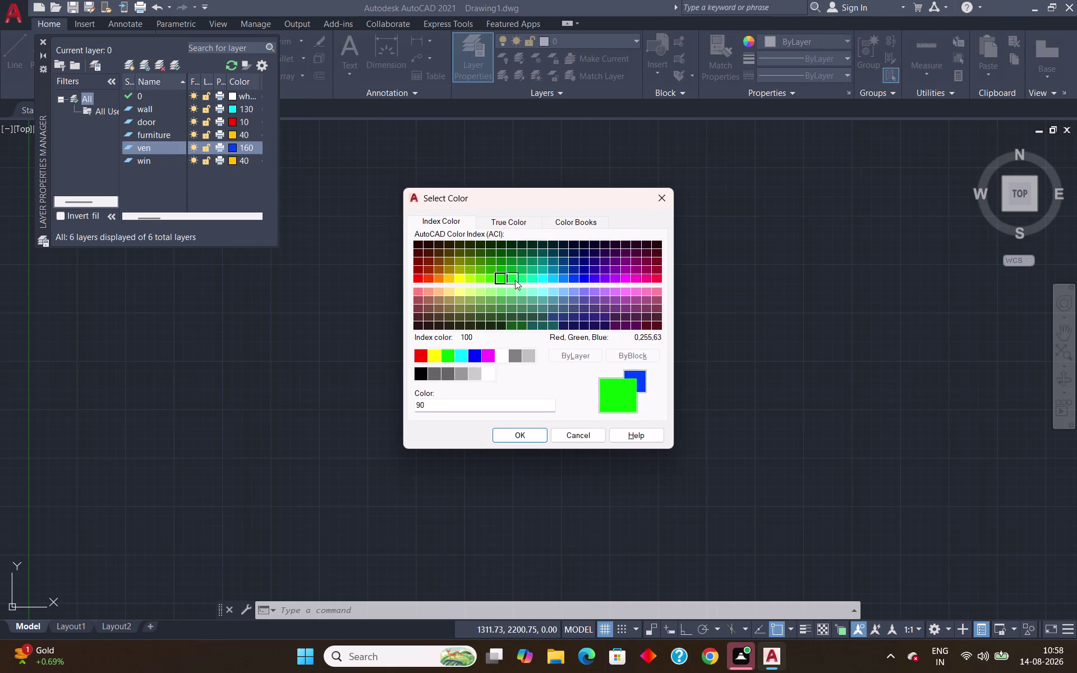
click(588, 279)
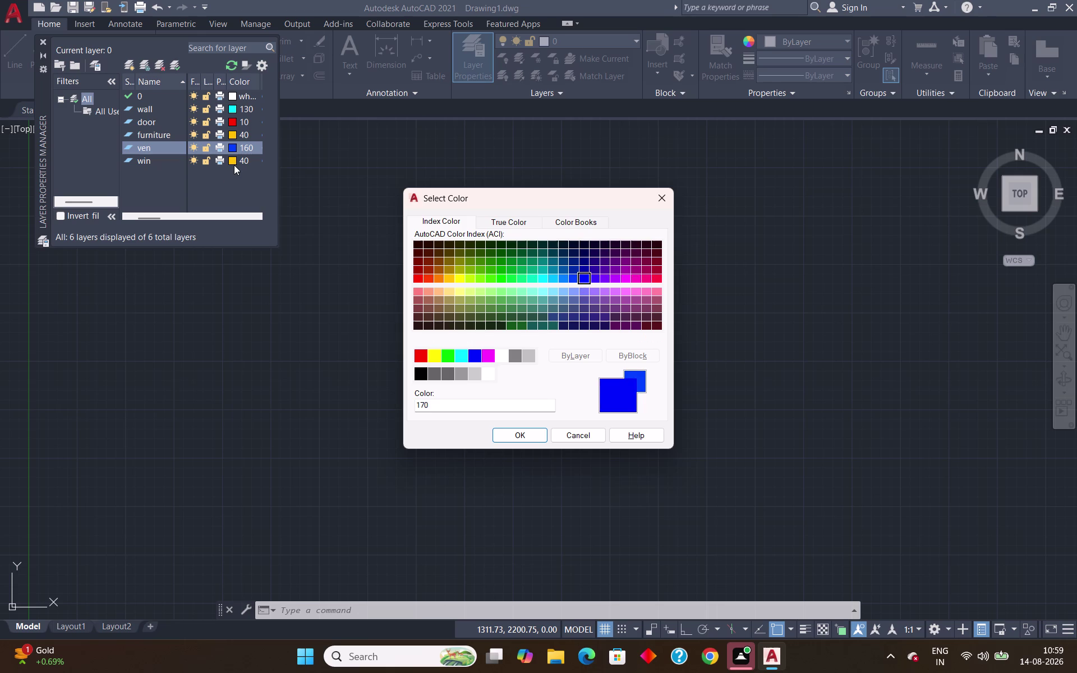
click(234, 161)
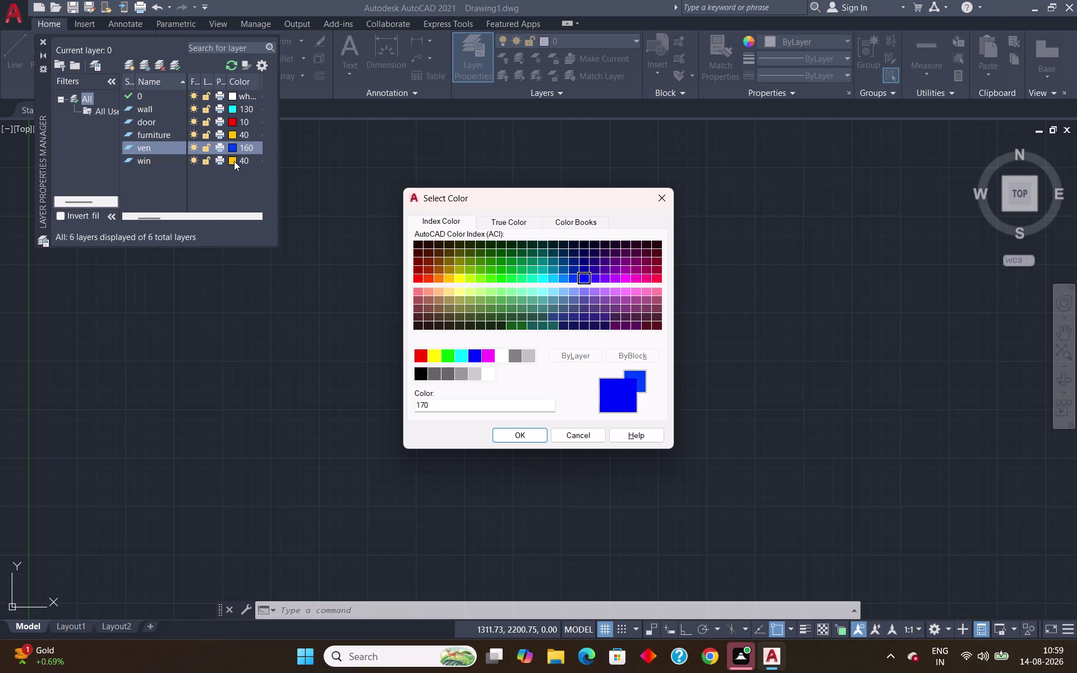
click(234, 161)
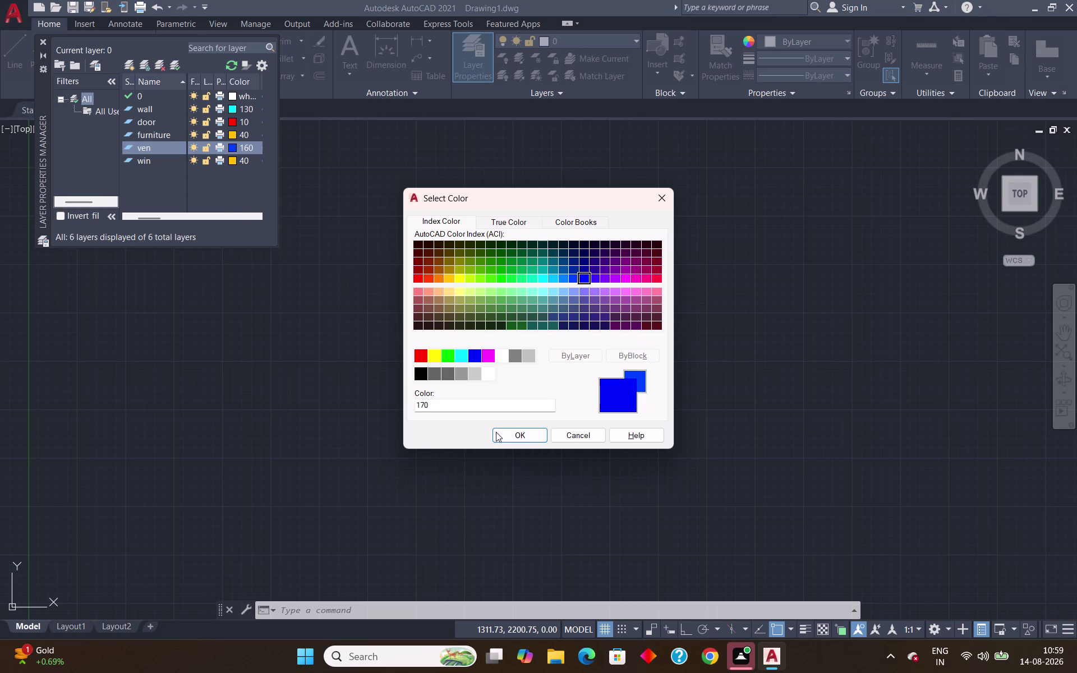
click(496, 432)
Give the win layer magenta colour 210.
click(229, 158)
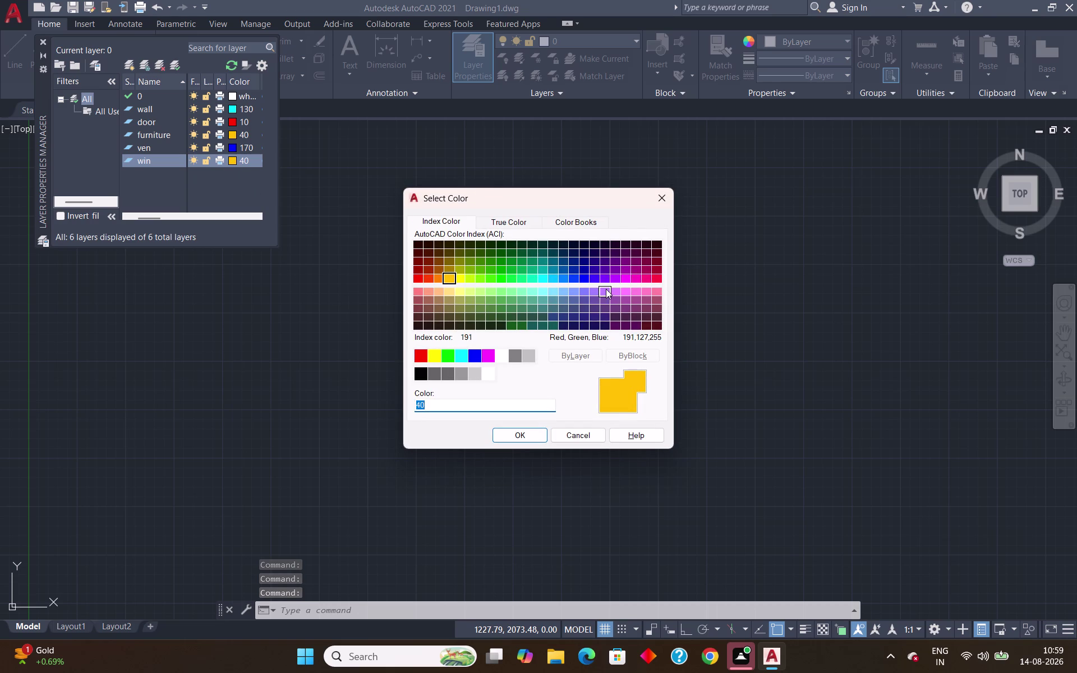
click(625, 279)
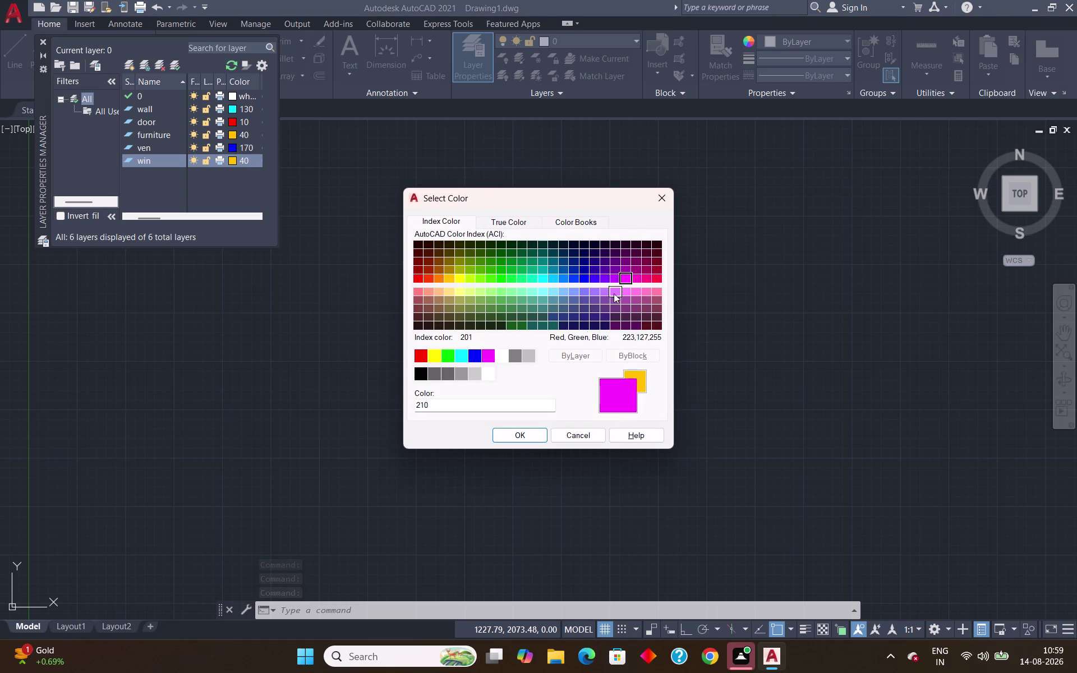
click(520, 437)
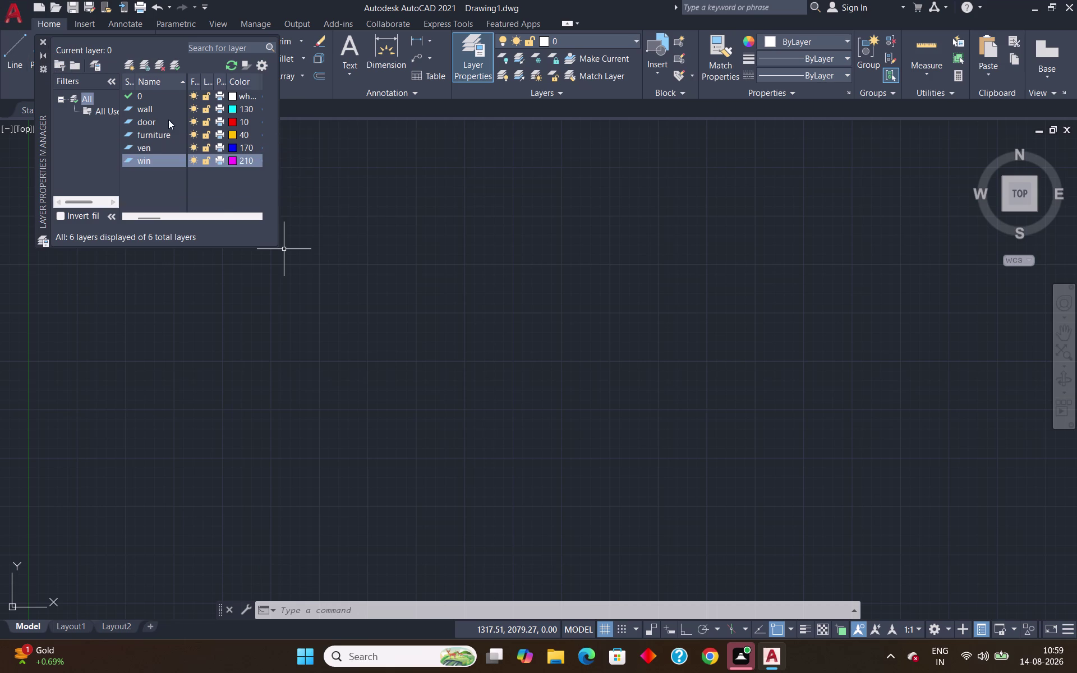
click(134, 64)
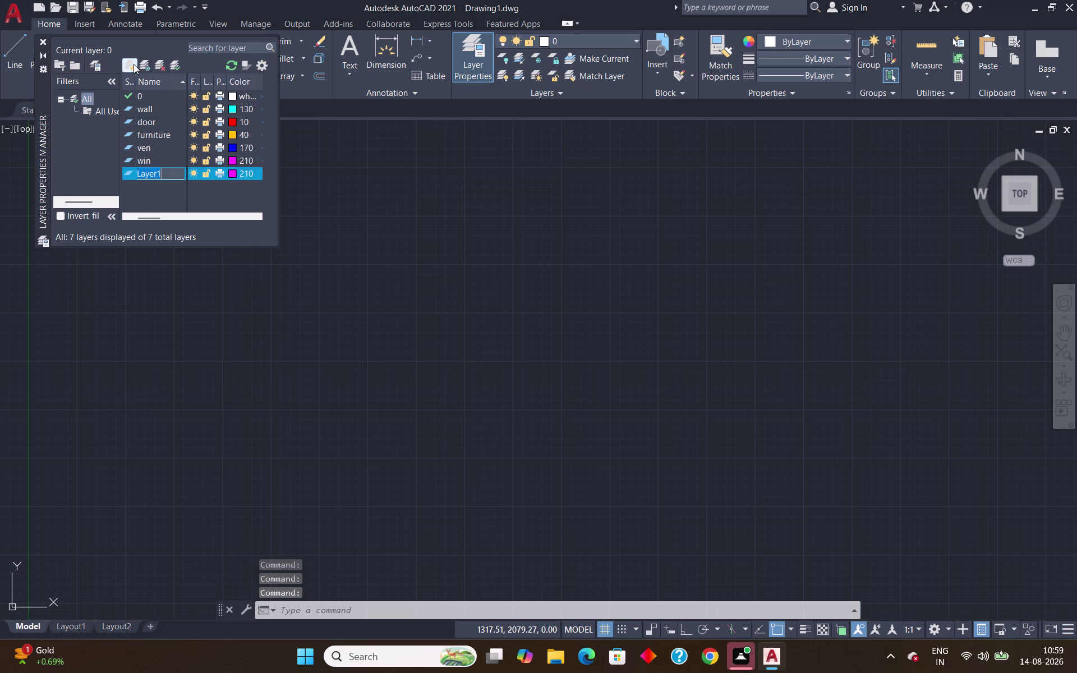
Name the seventh layer stairs and give it green colour 100.
text(stai)
text(rs)
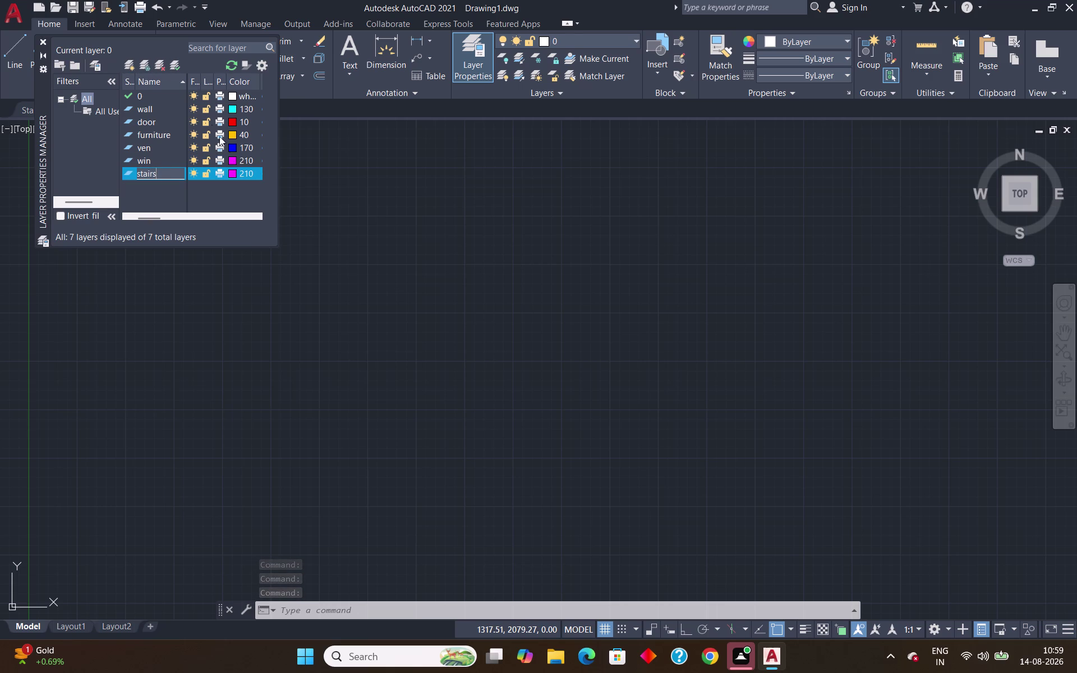
click(230, 170)
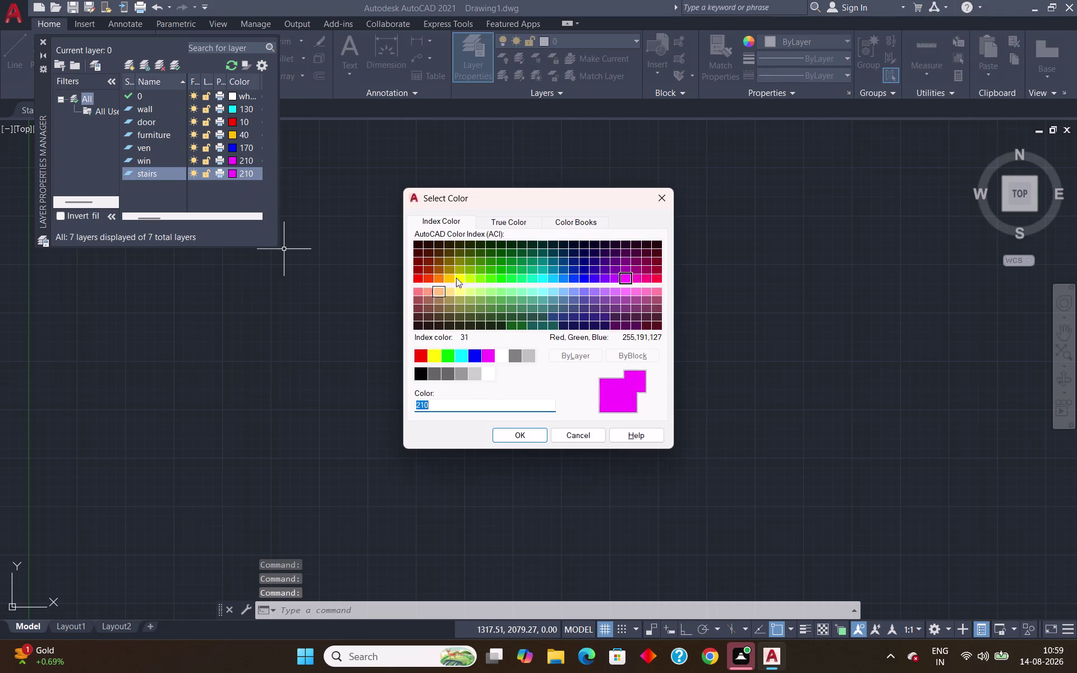
click(513, 278)
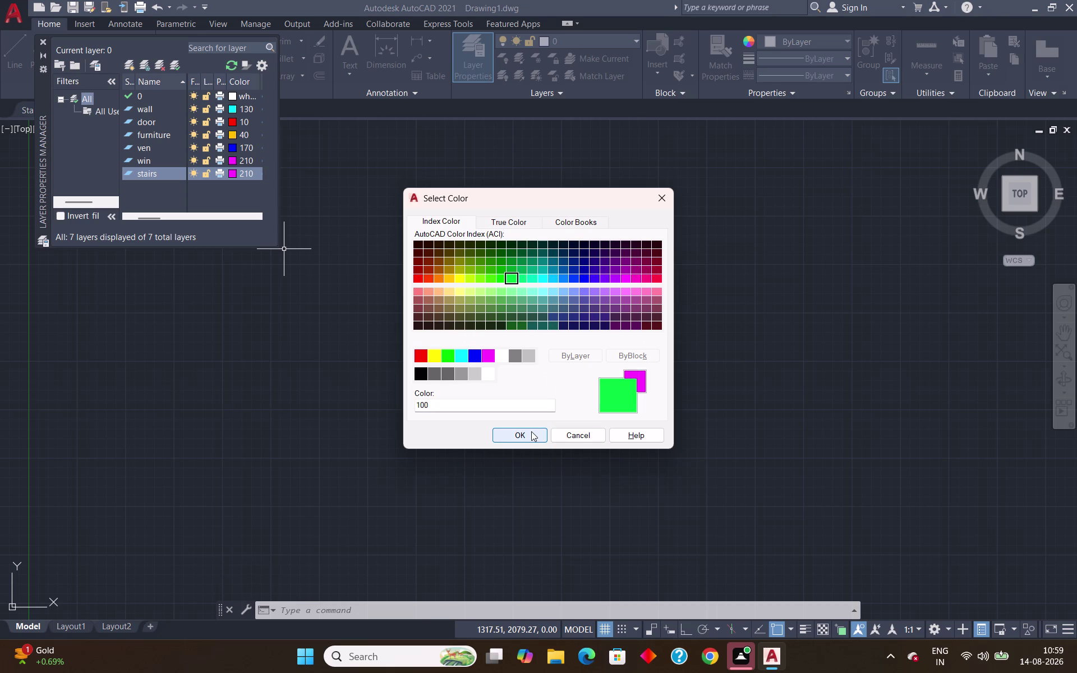
click(500, 273)
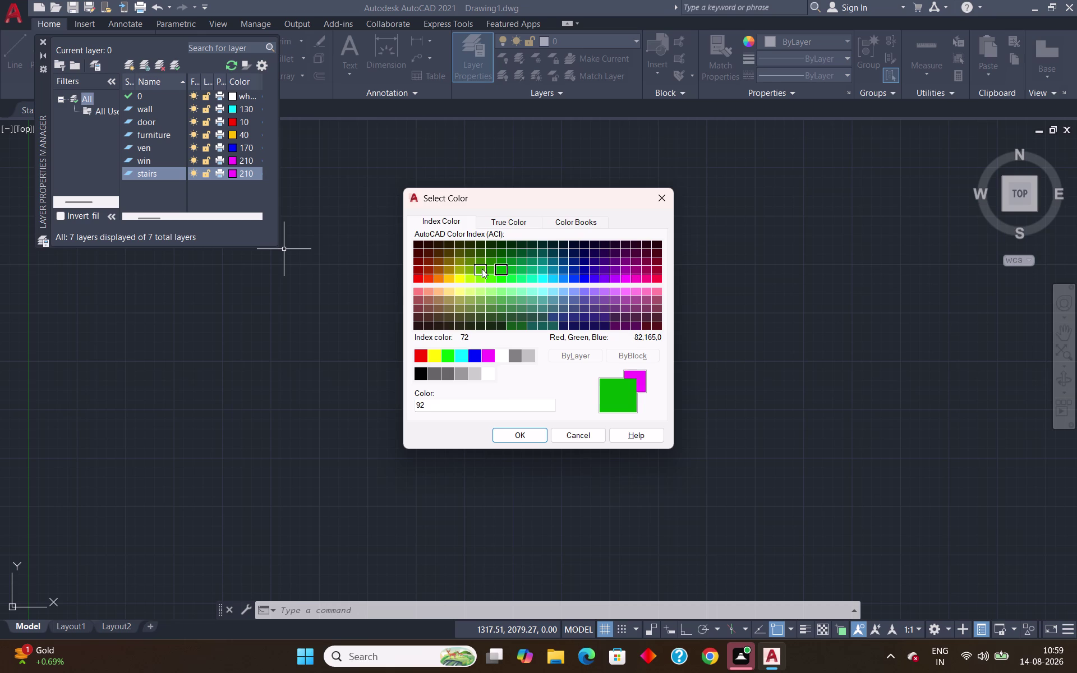
click(481, 269)
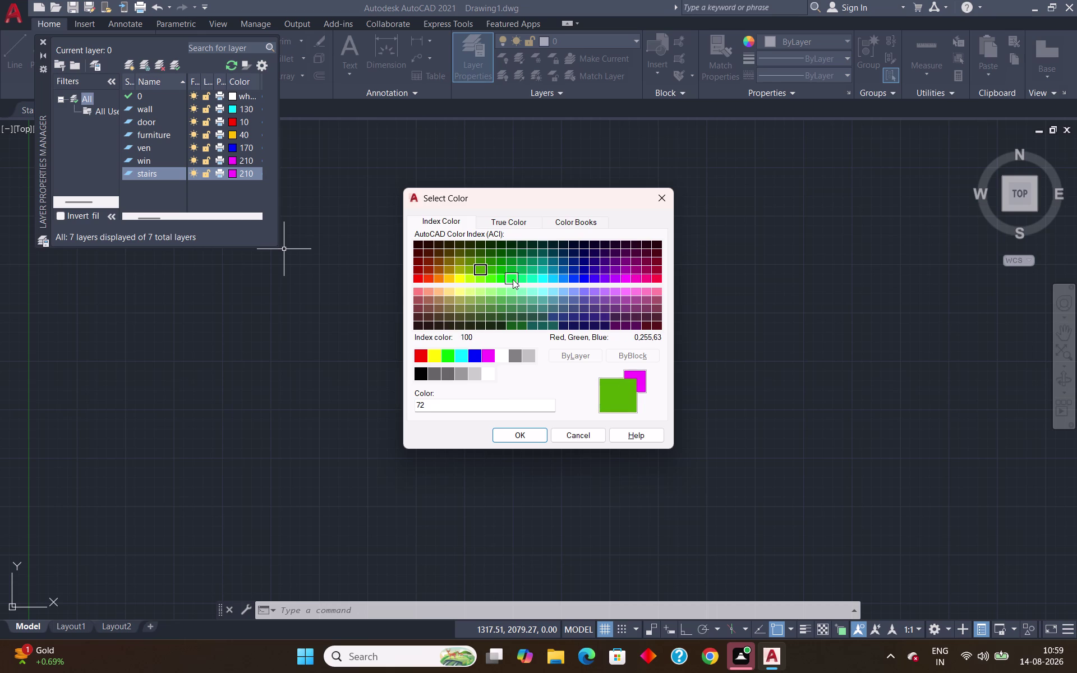
click(513, 279)
click(497, 435)
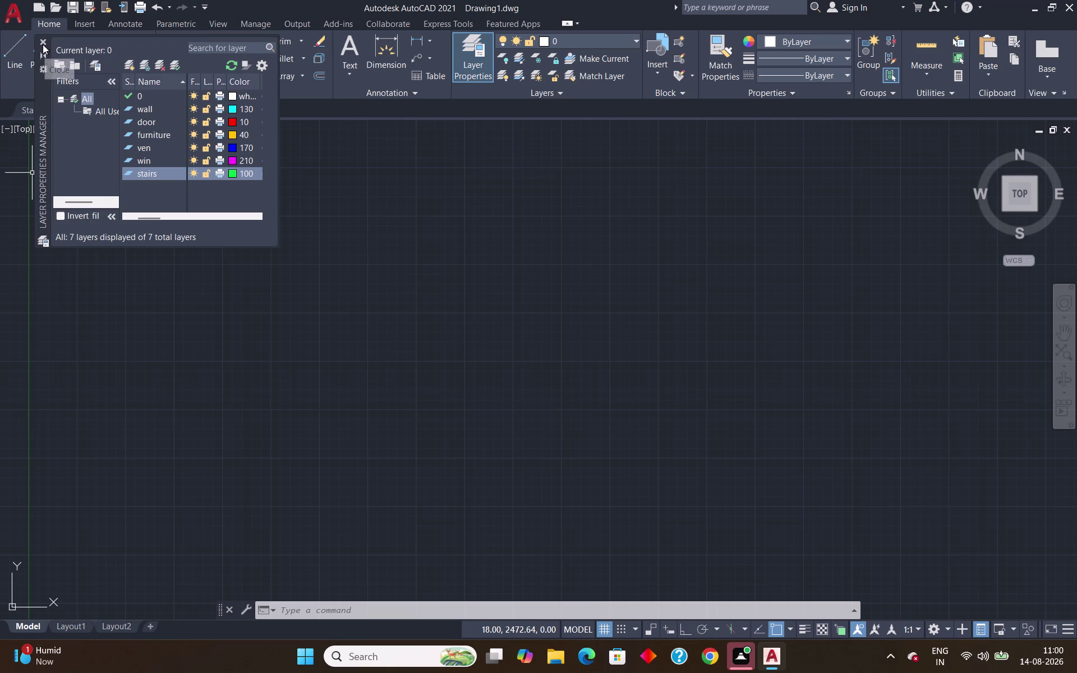
click(126, 66)
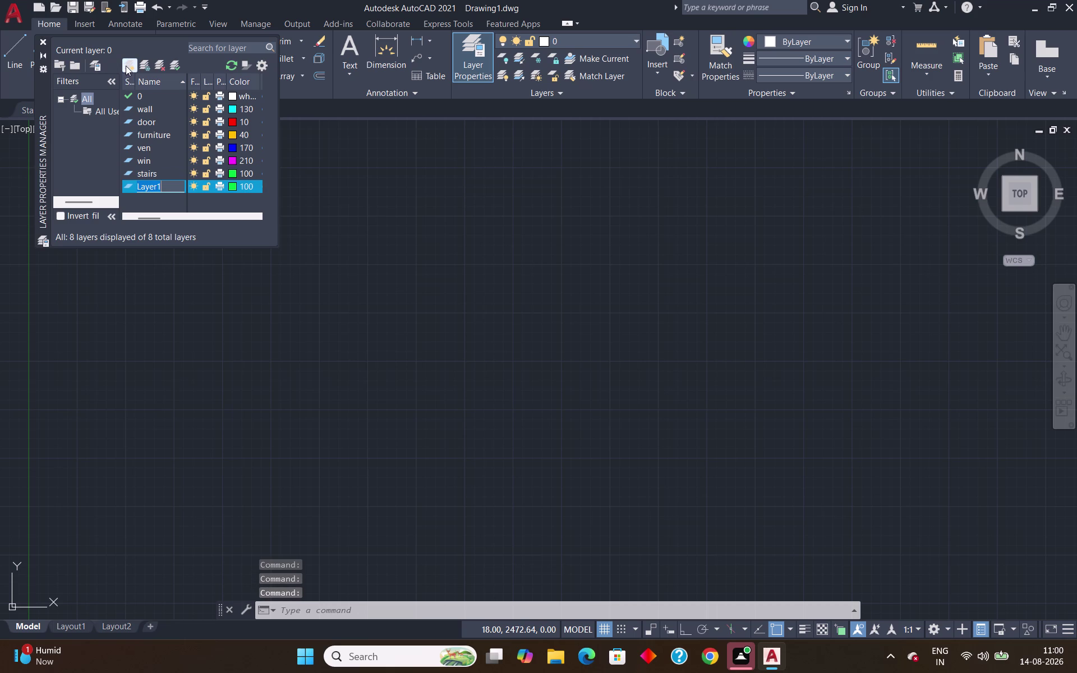
Name the eighth layer dime and give it white colour.
text(di)
text(me)
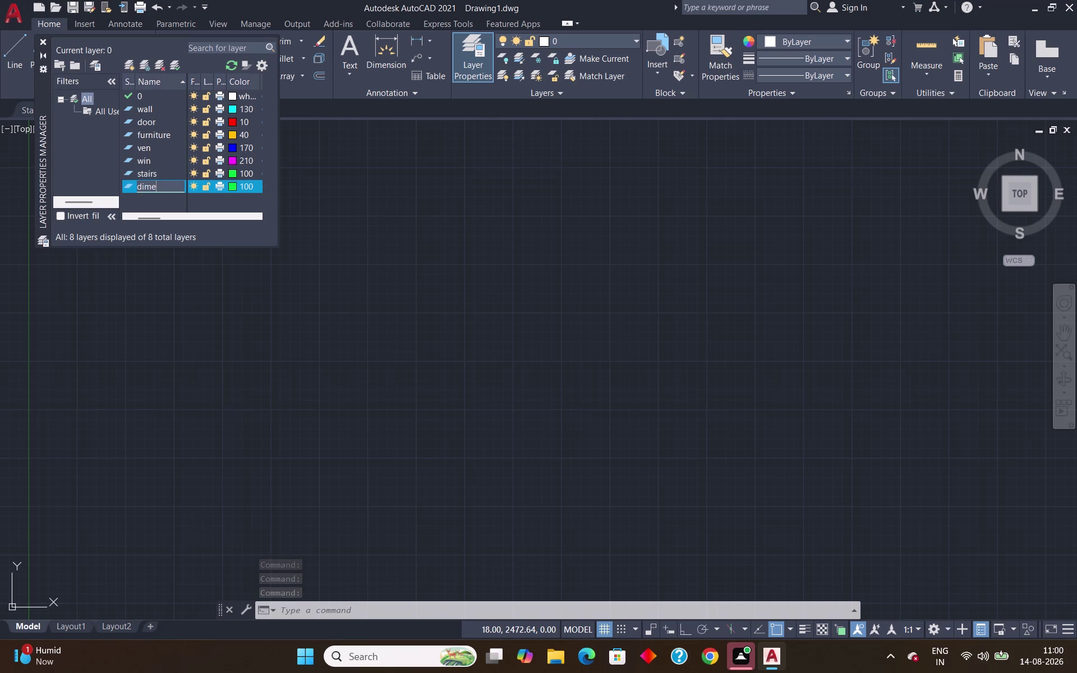
click(234, 187)
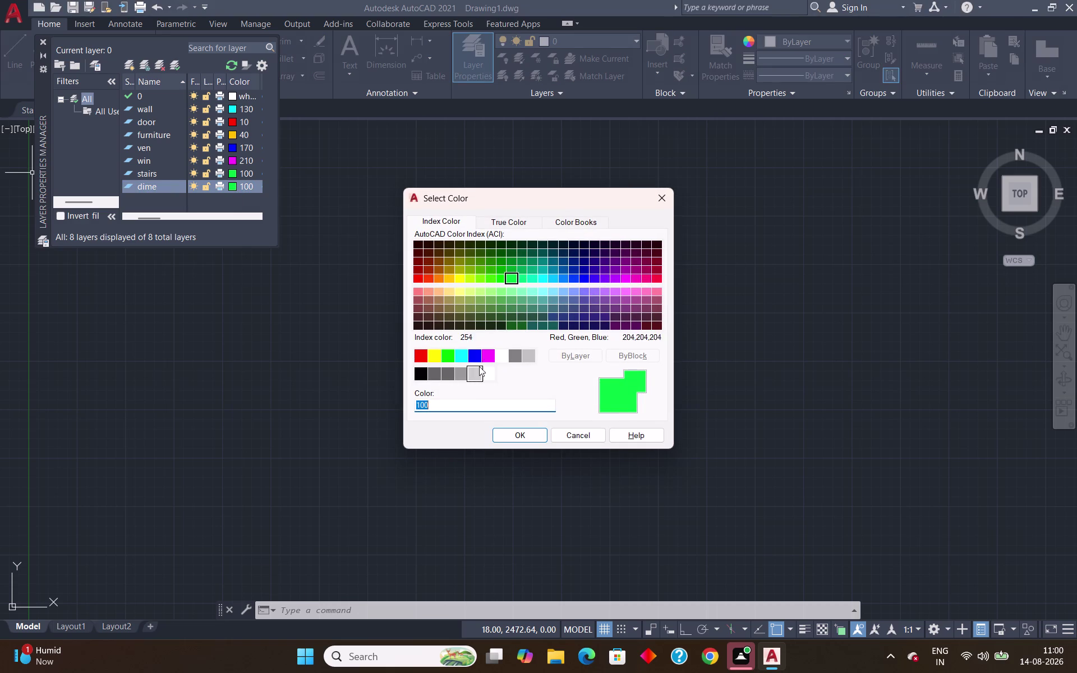
click(503, 359)
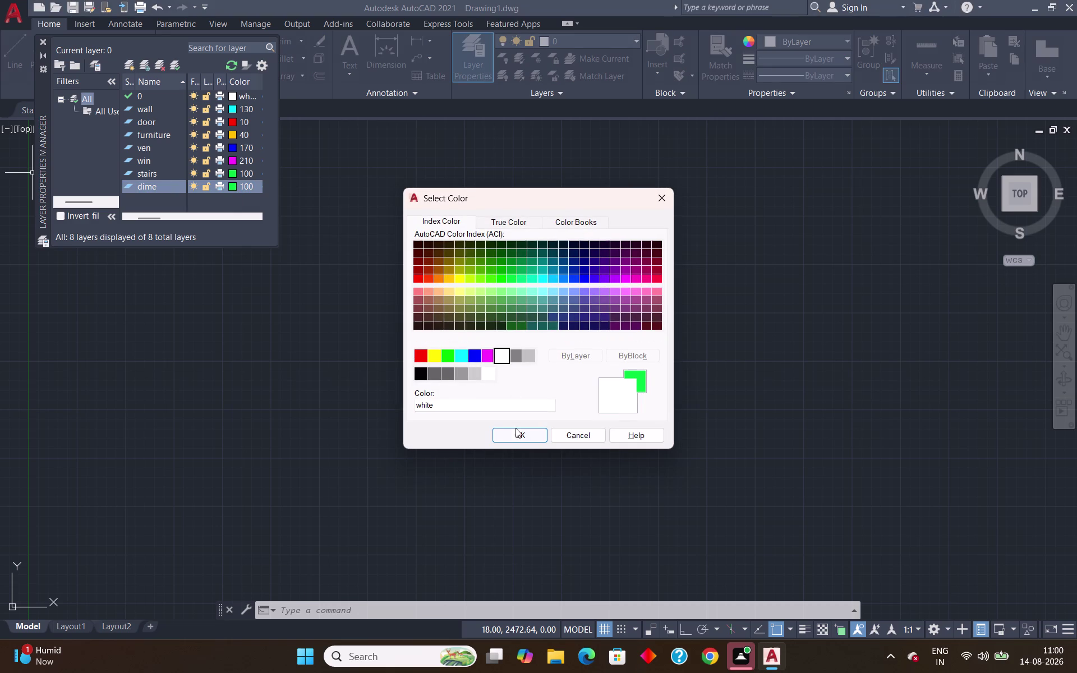
click(517, 433)
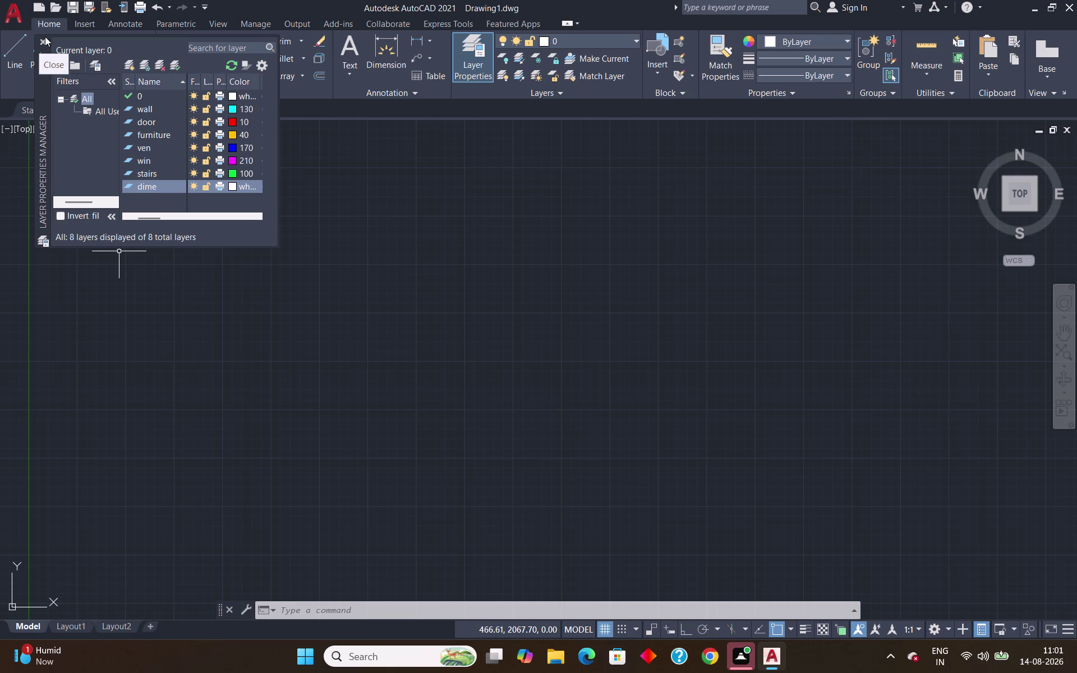
click(146, 106)
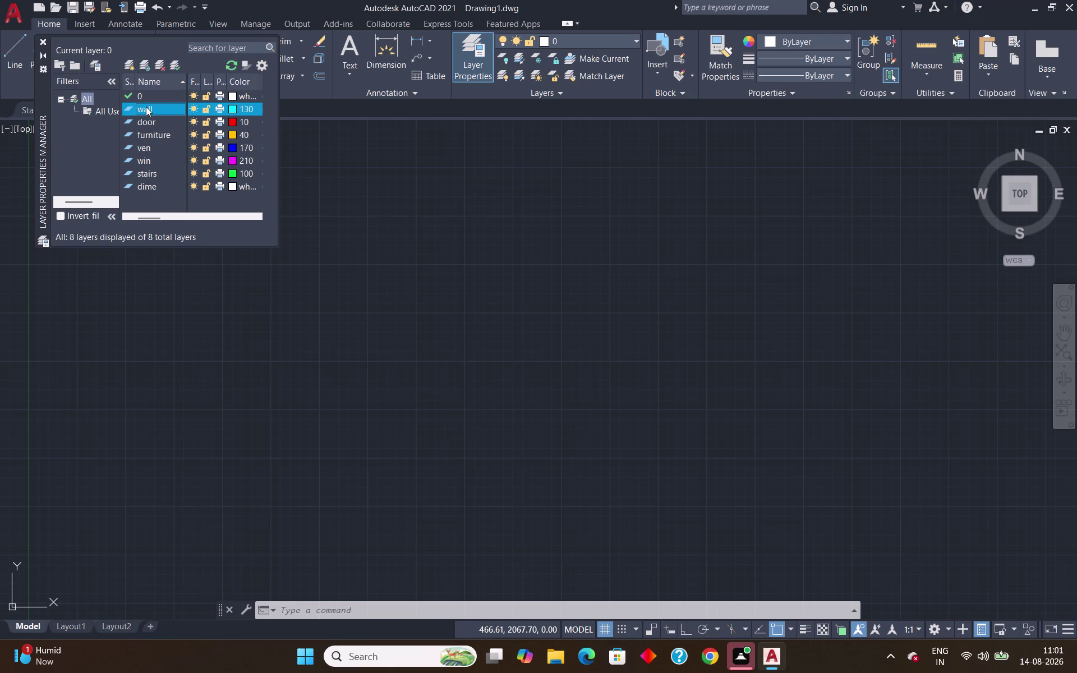
Close Layer Properties and choose wall from the Home ribbon's Layer dropdown.
click(43, 43)
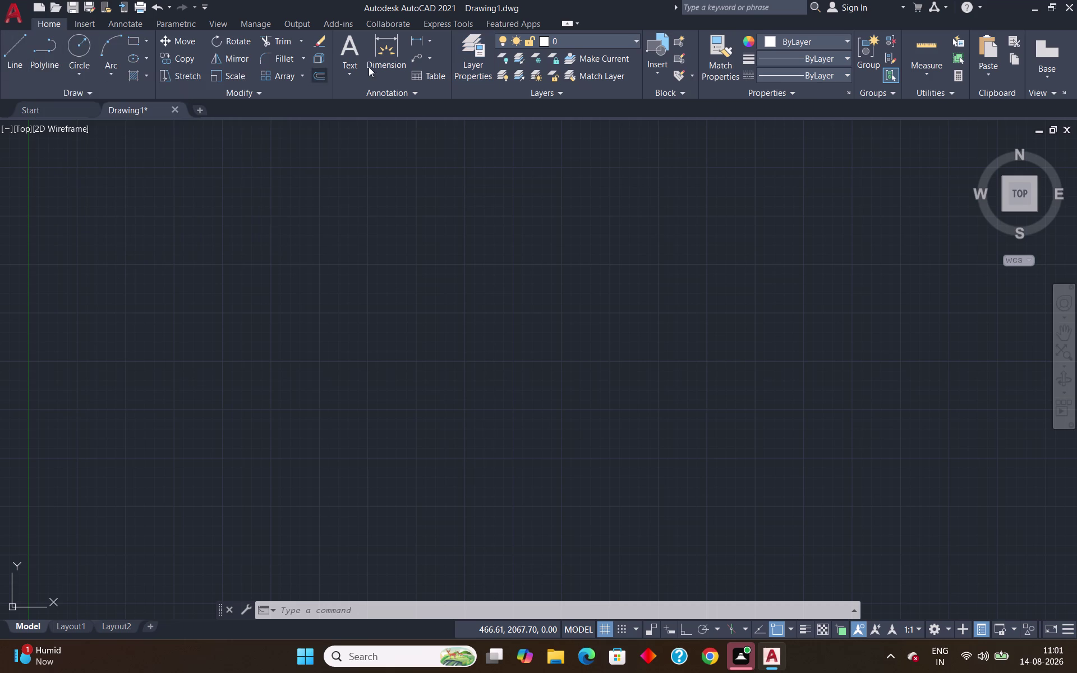
click(634, 39)
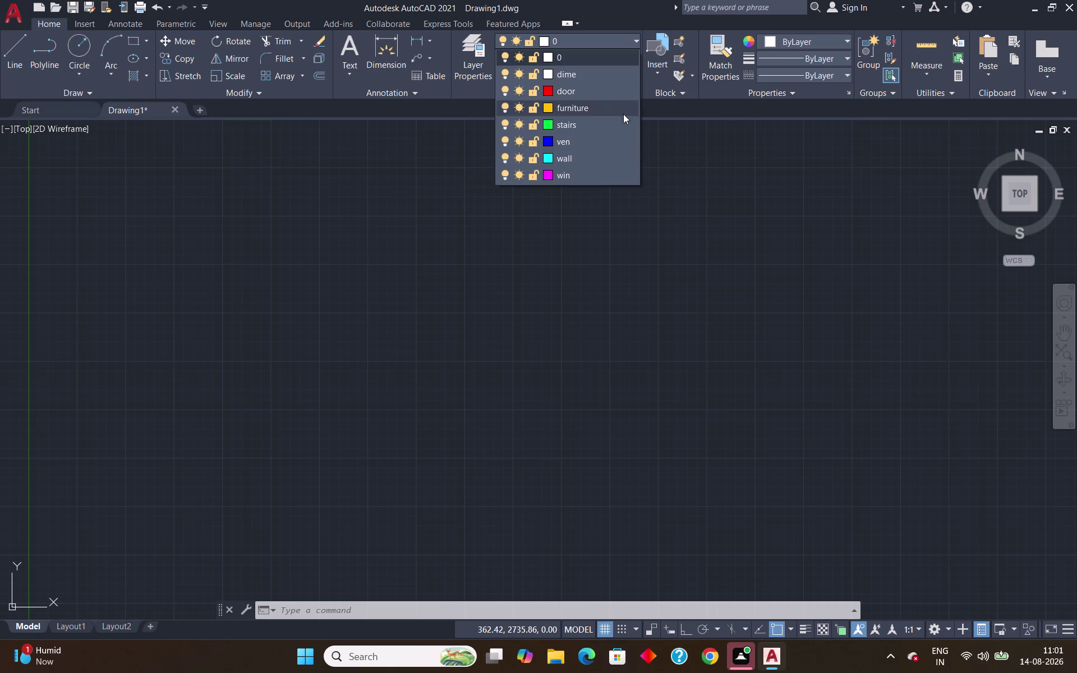
click(616, 159)
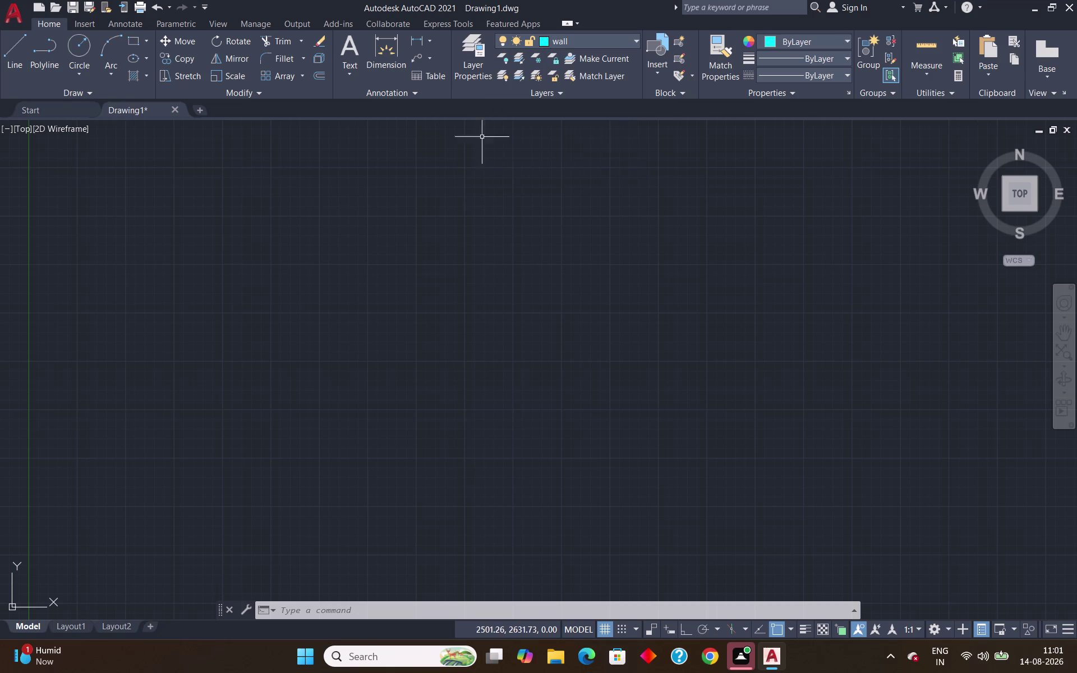
scroll(down, 3)
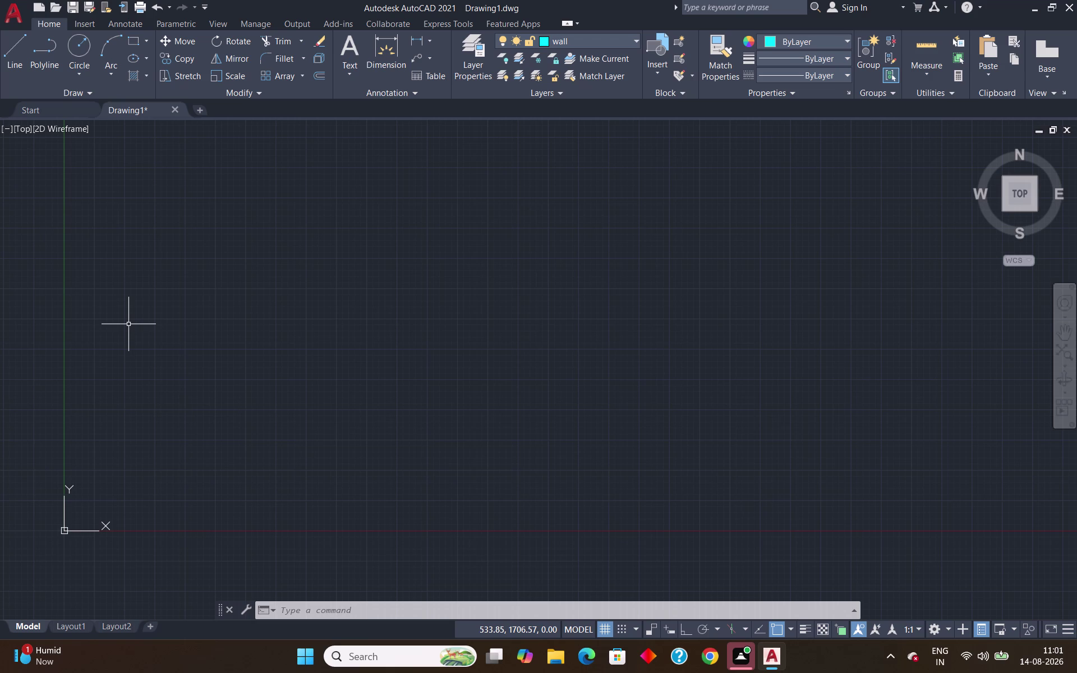
click(152, 400)
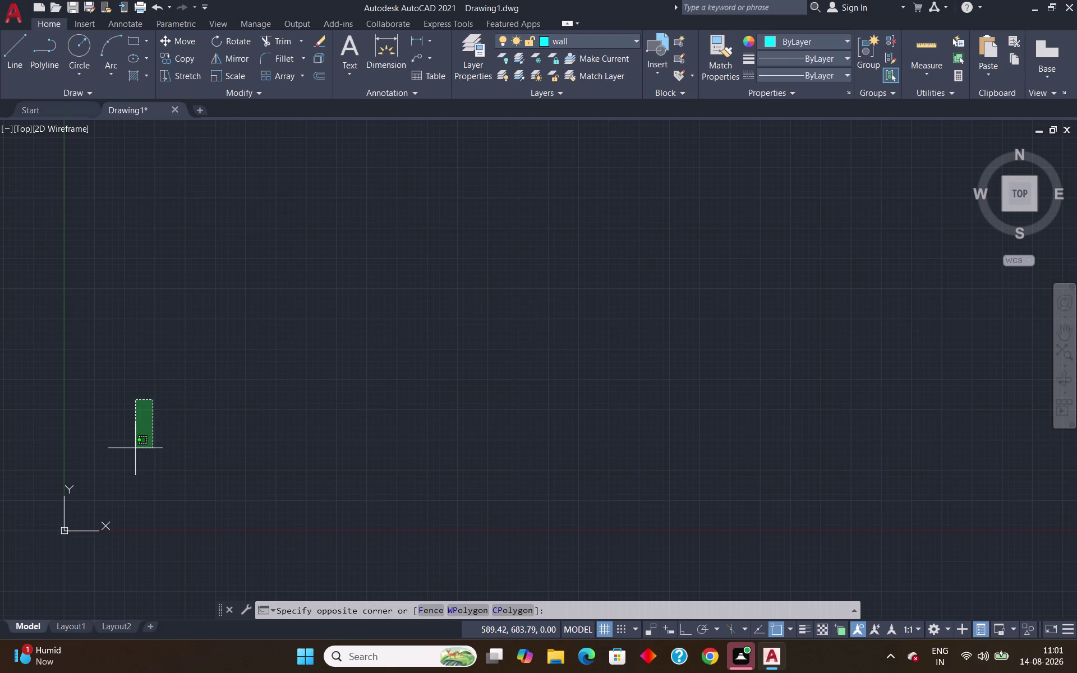
key(Escape)
key(l)
key(Return)
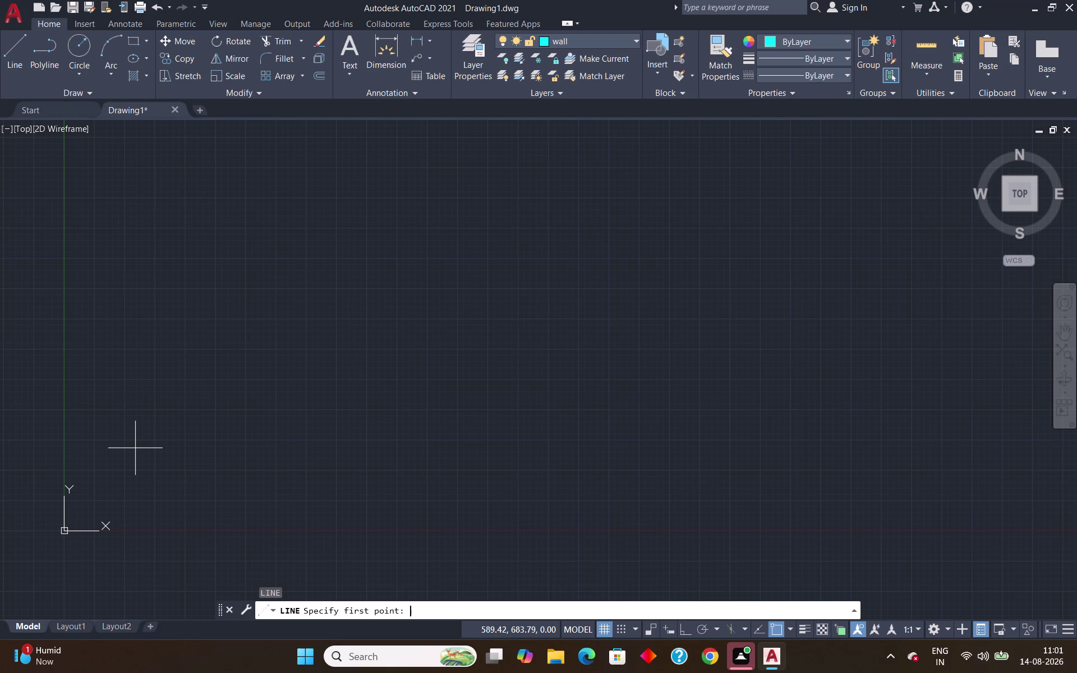
click(300, 407)
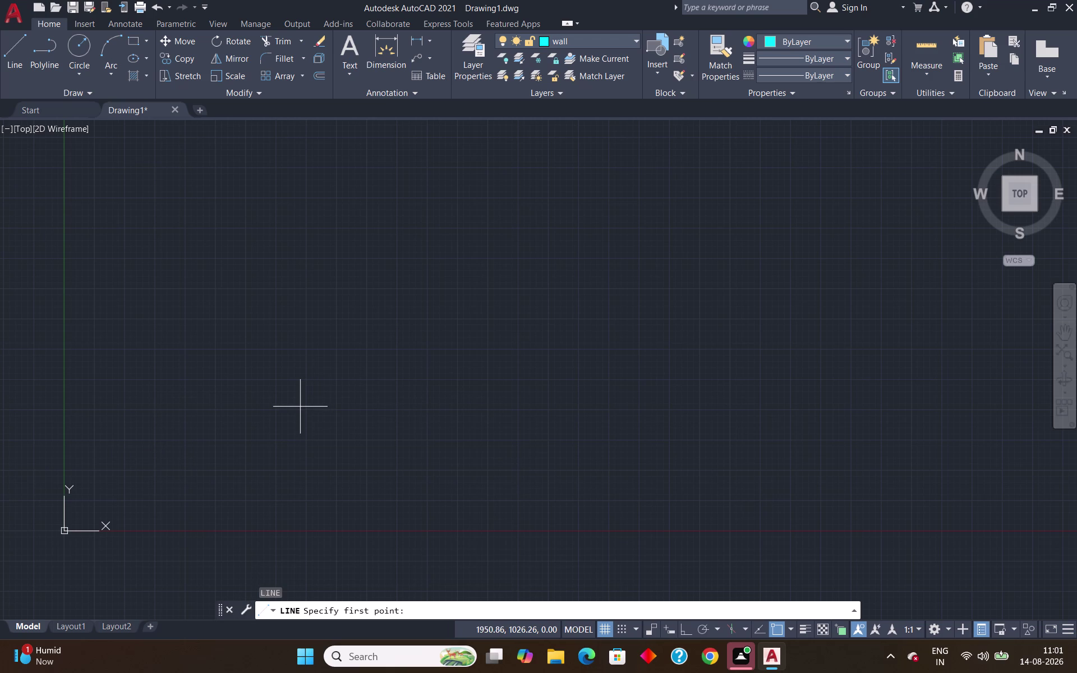
key(F8)
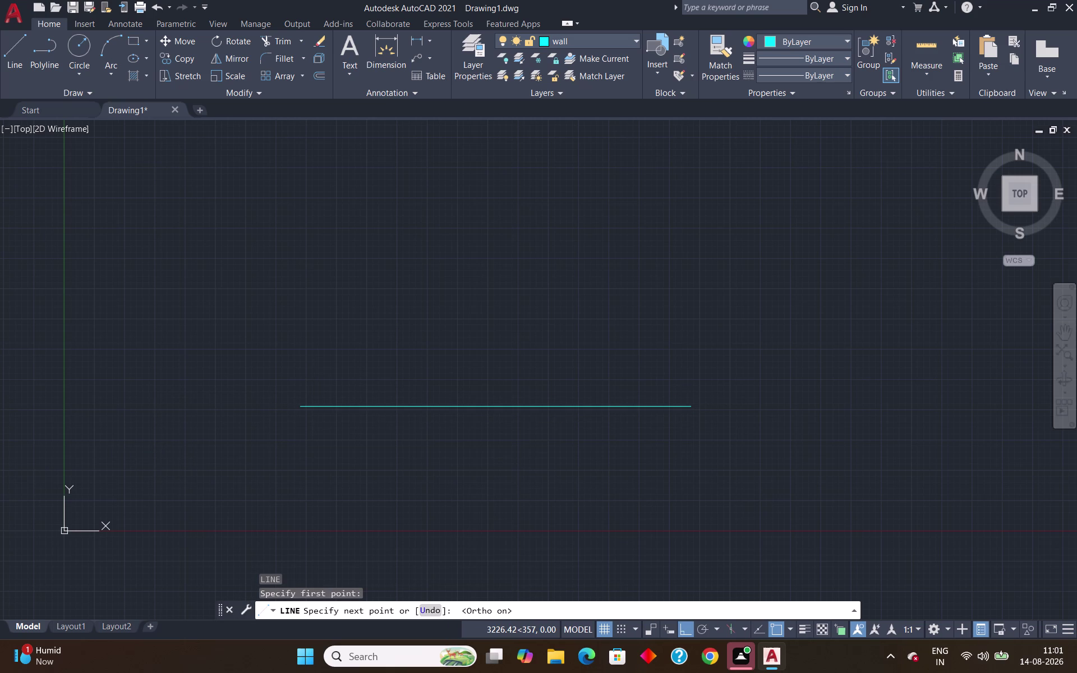
text(37)
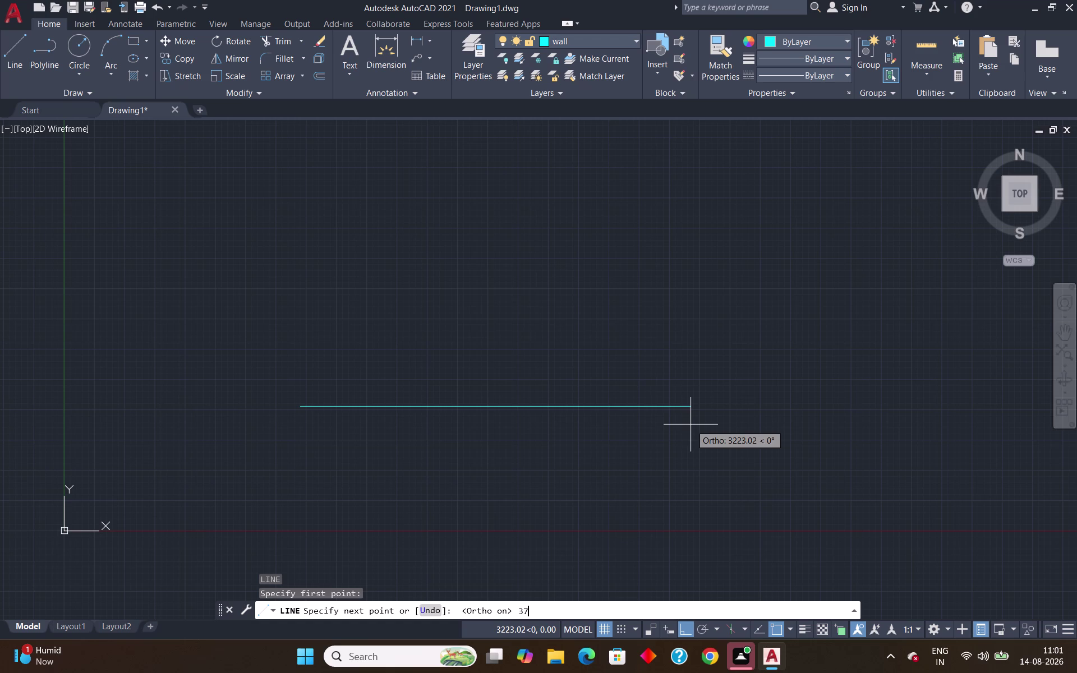
key(Return)
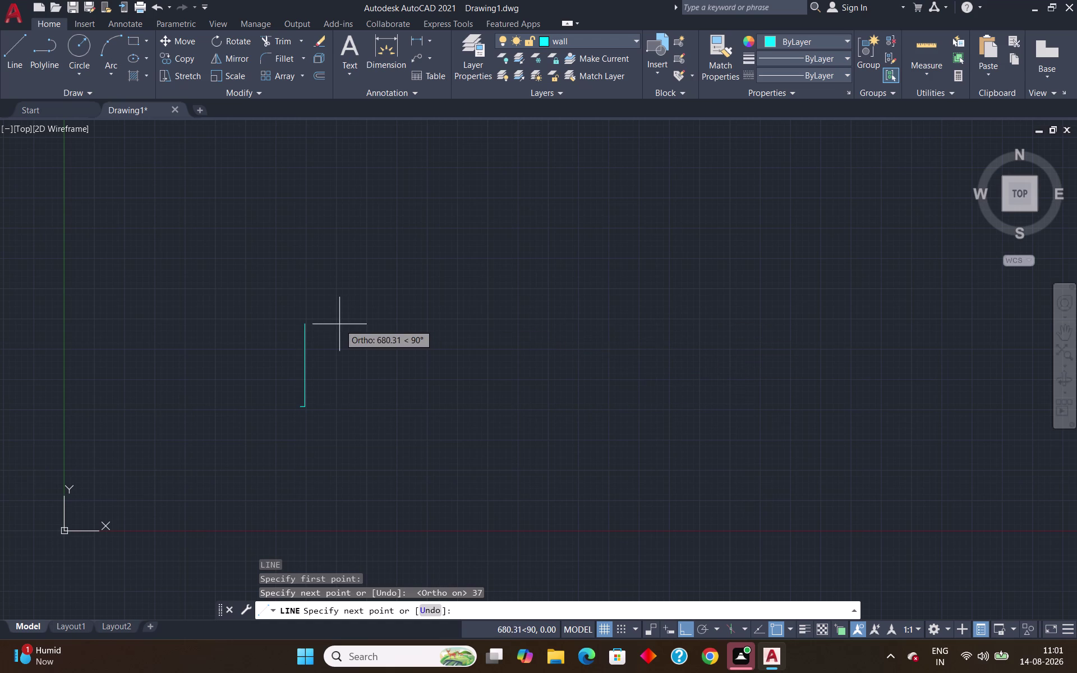
scroll(up, 3)
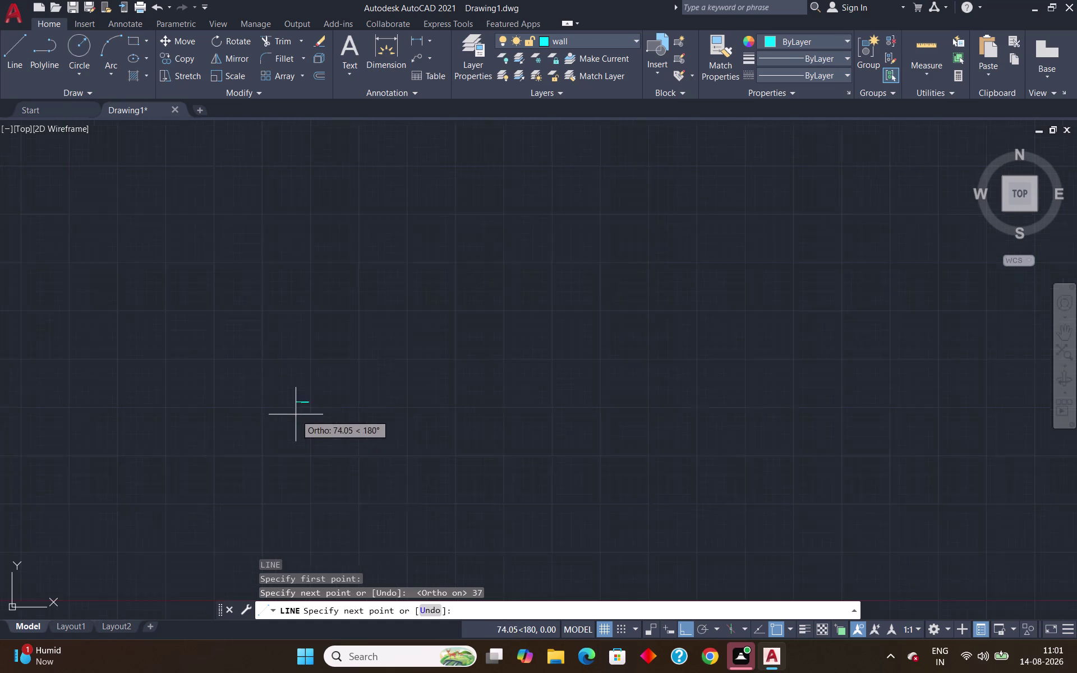
scroll(up, 3)
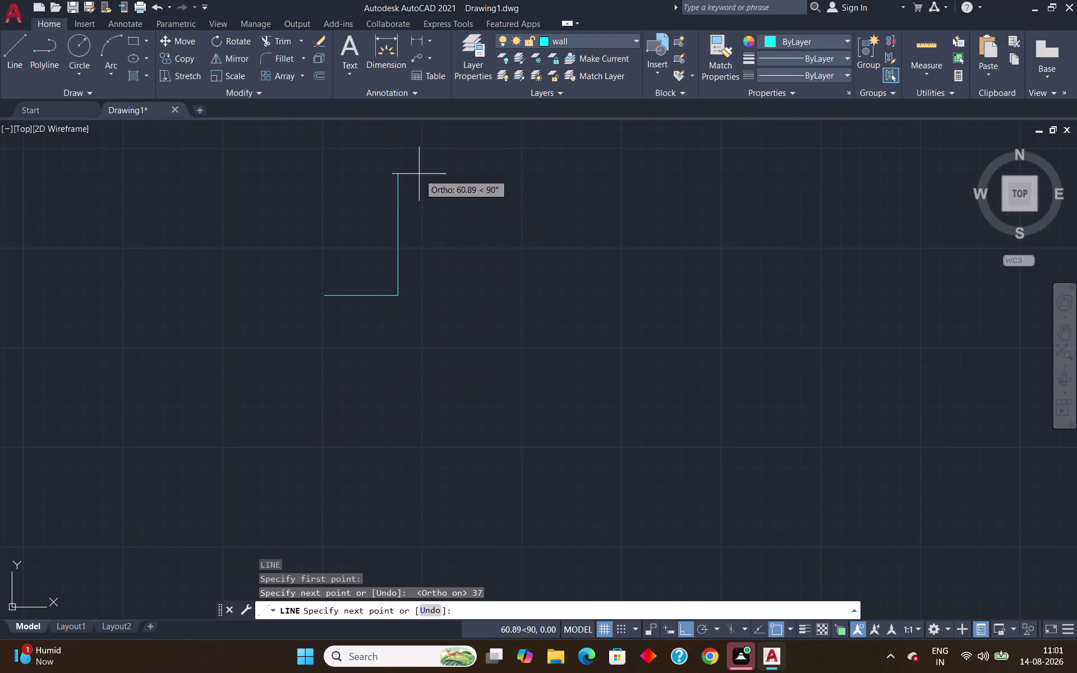
key(Escape)
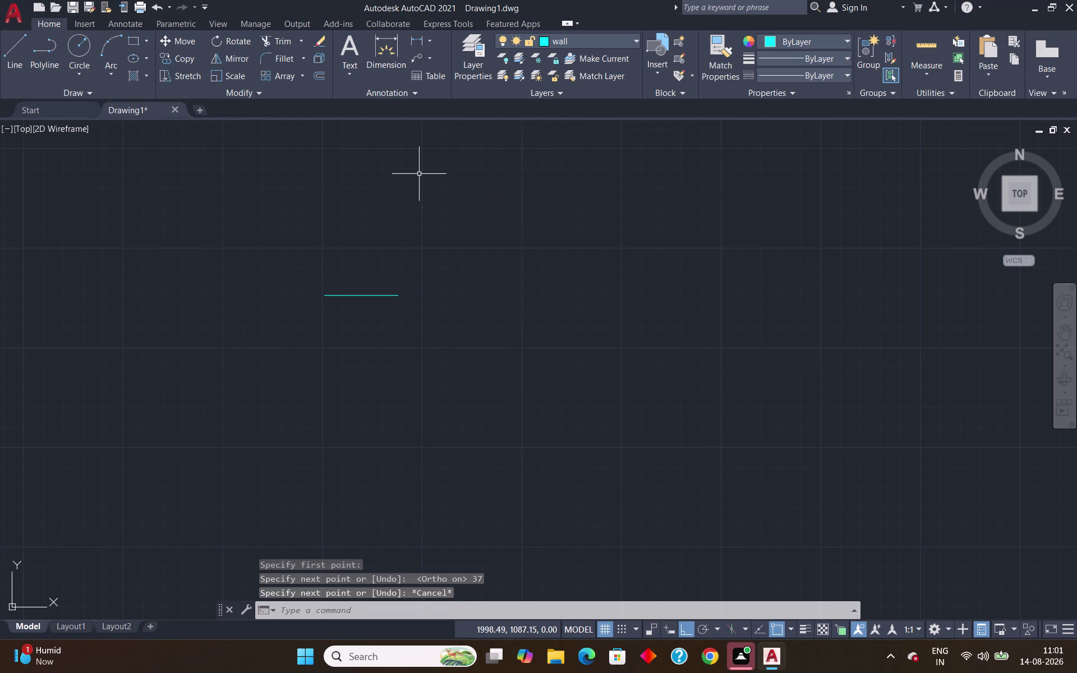
click(250, 268)
click(494, 364)
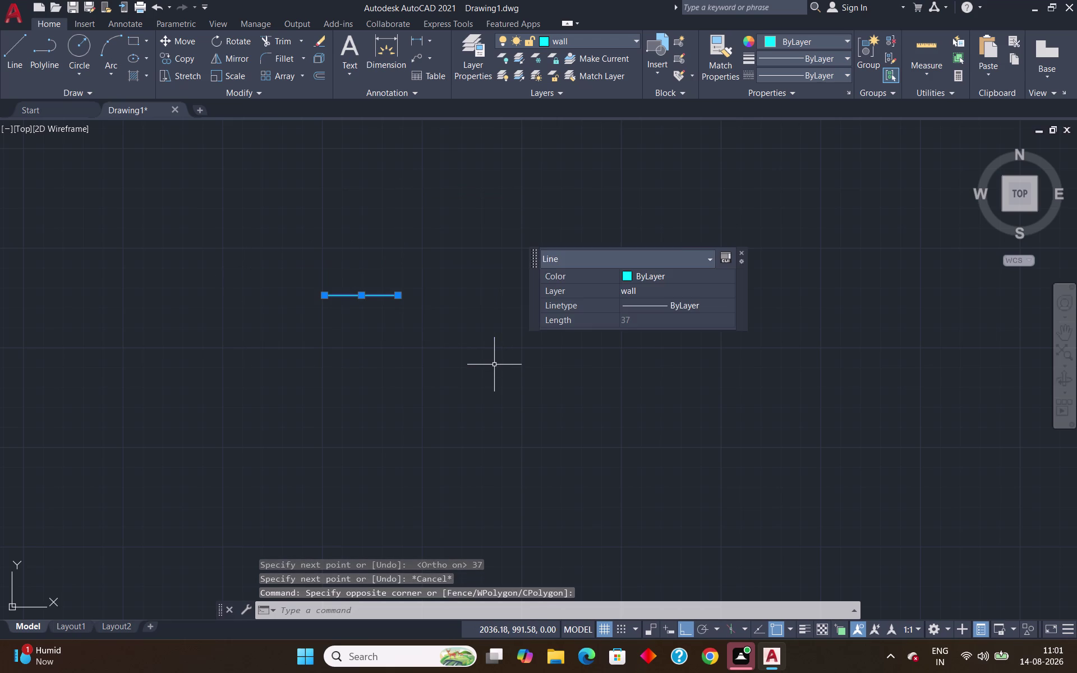
key(Delete)
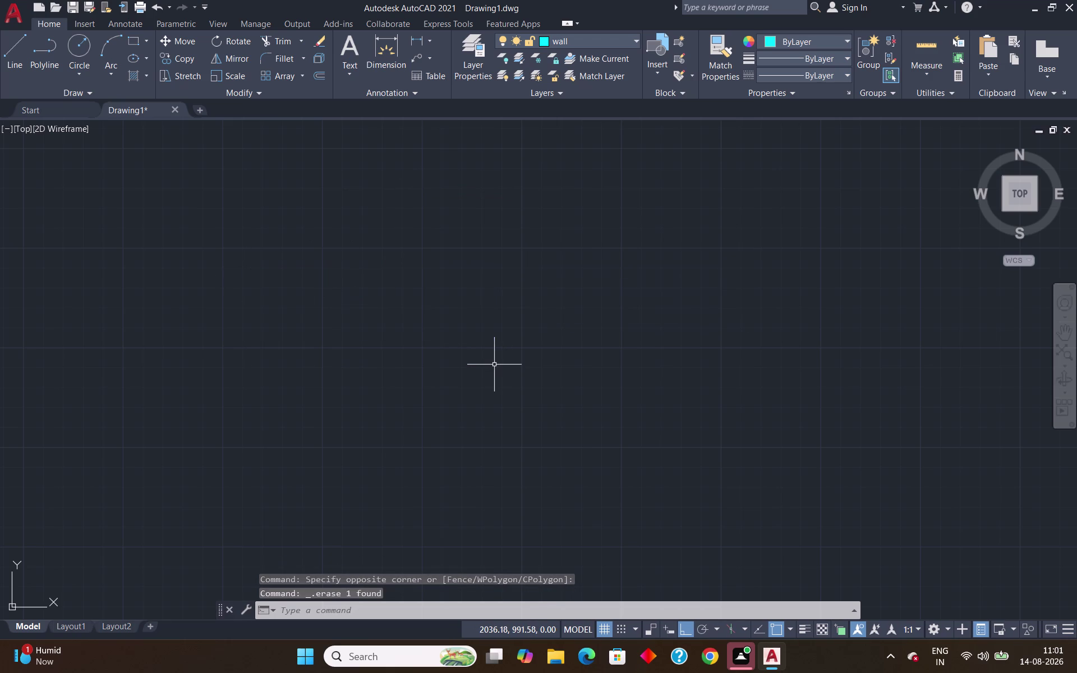
Set the drawing's length units to Engineering with 0'-0.0" precision.
text(u)
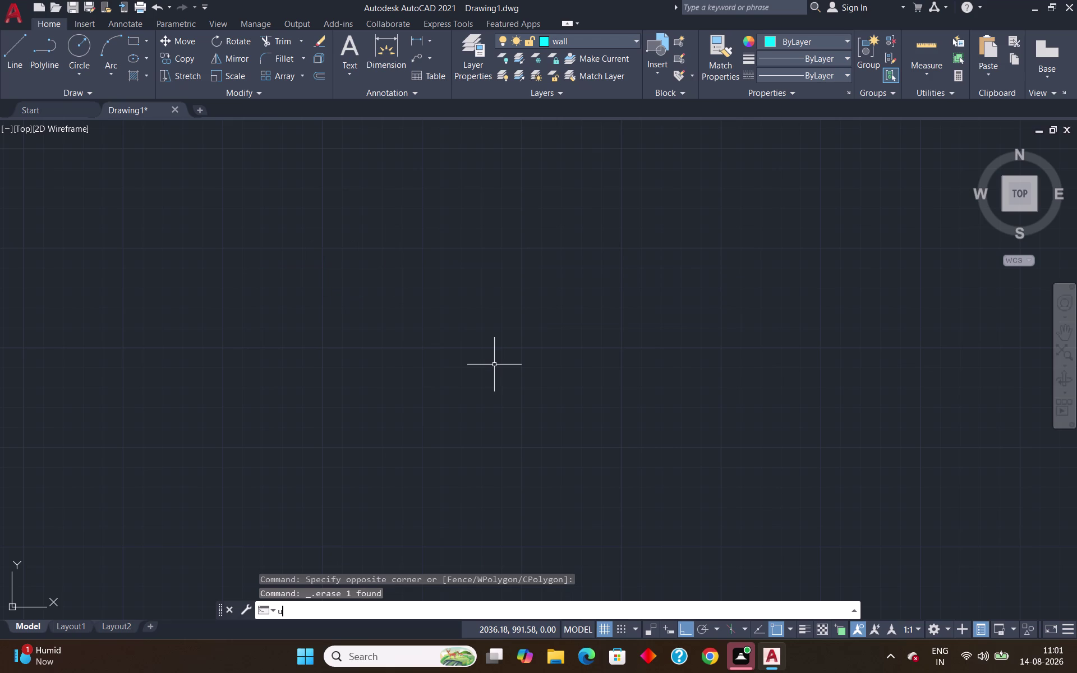
text(nits)
key(Return)
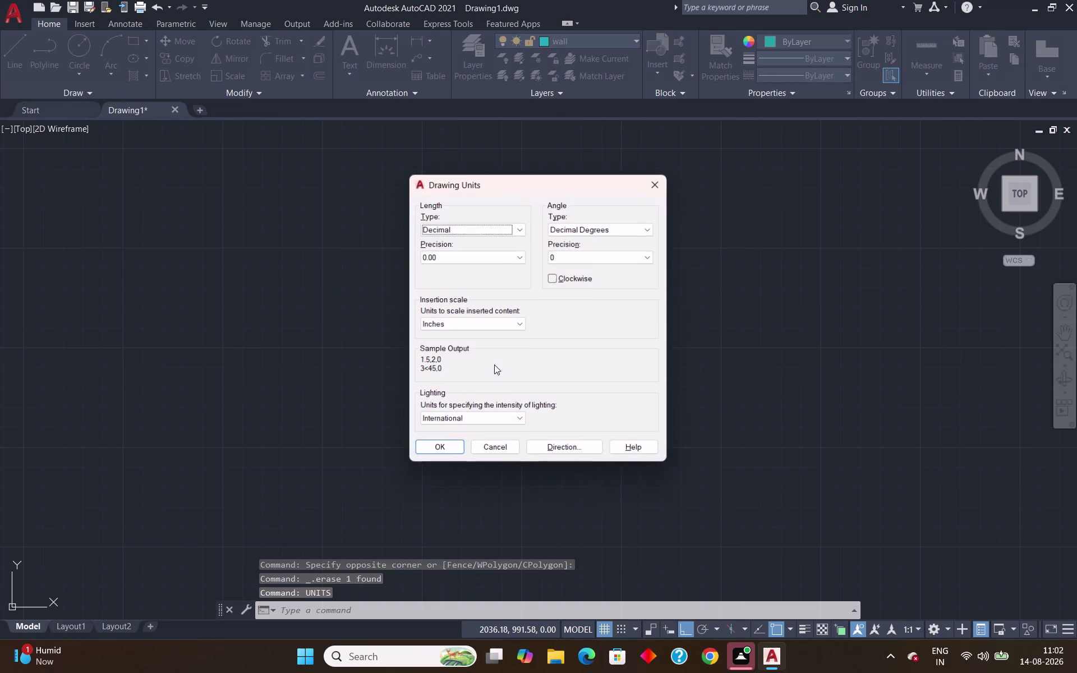
click(518, 230)
click(507, 256)
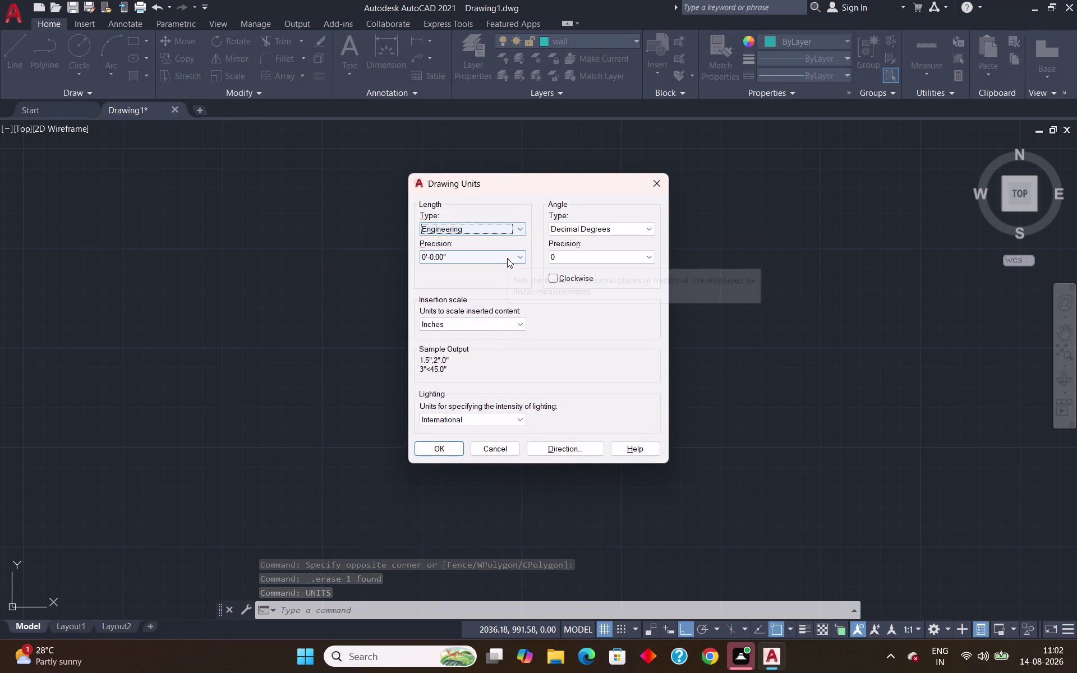
click(519, 260)
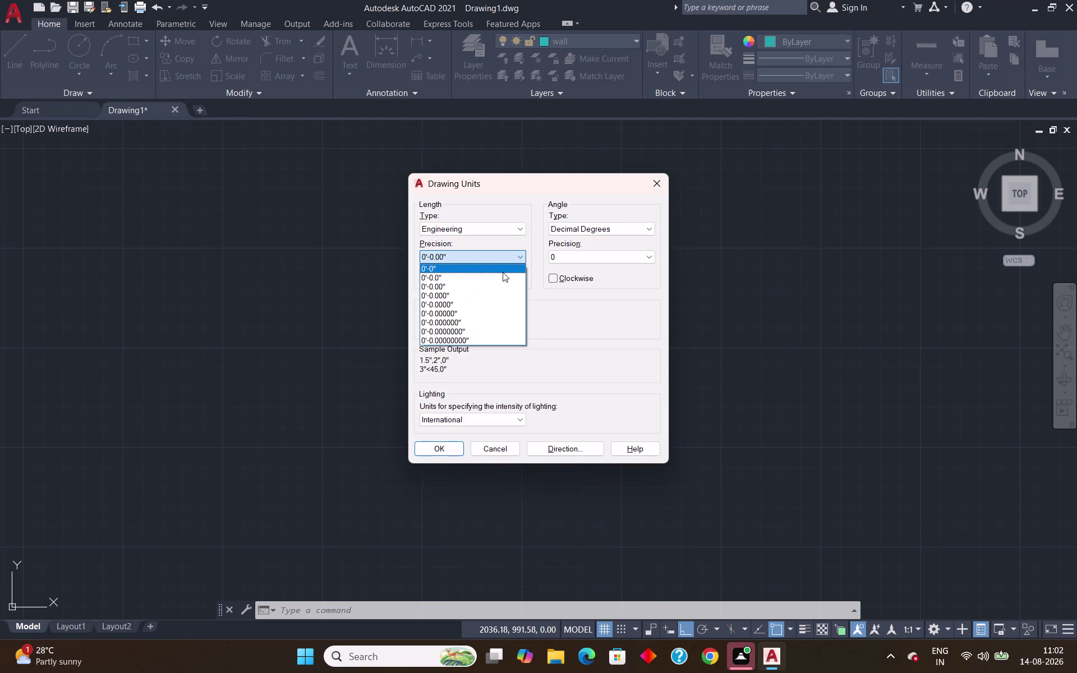
click(504, 275)
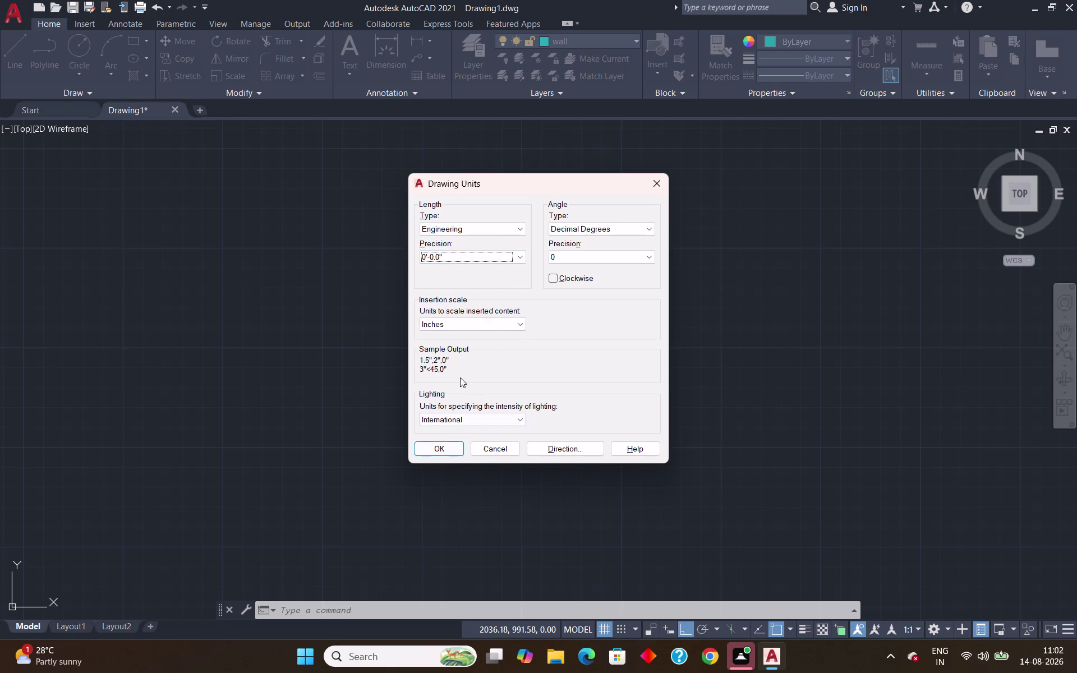
click(440, 452)
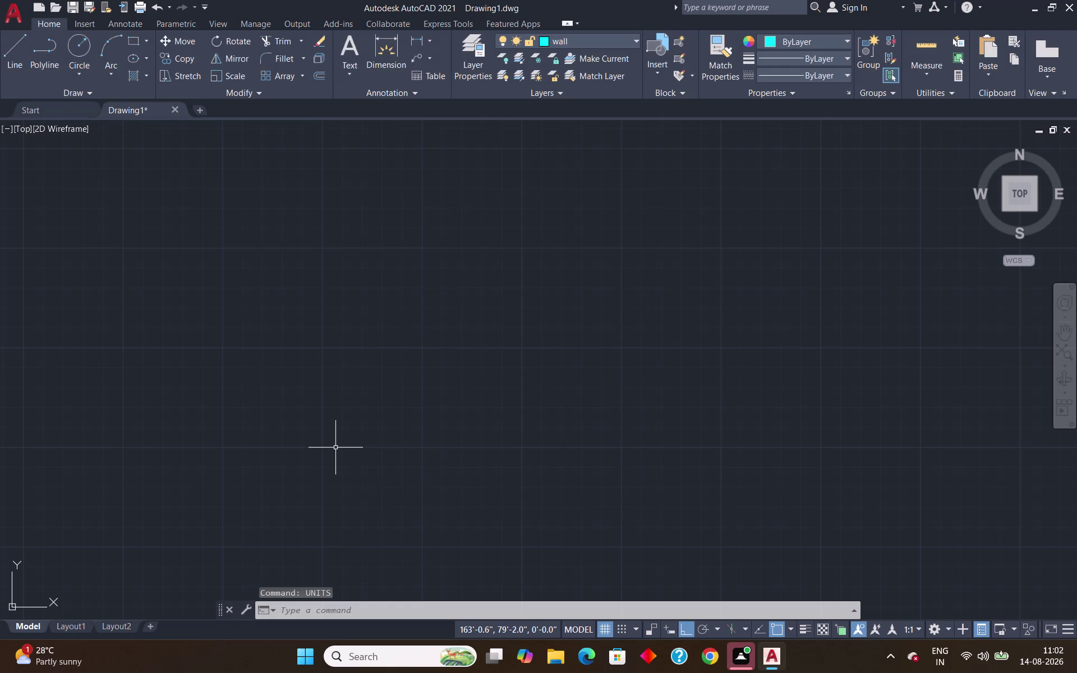
Start the wall outline with a 37' bottom edge and a 32' right edge.
key(l)
key(Return)
scroll(down, 3)
scroll(down, 3)
scroll(up, 3)
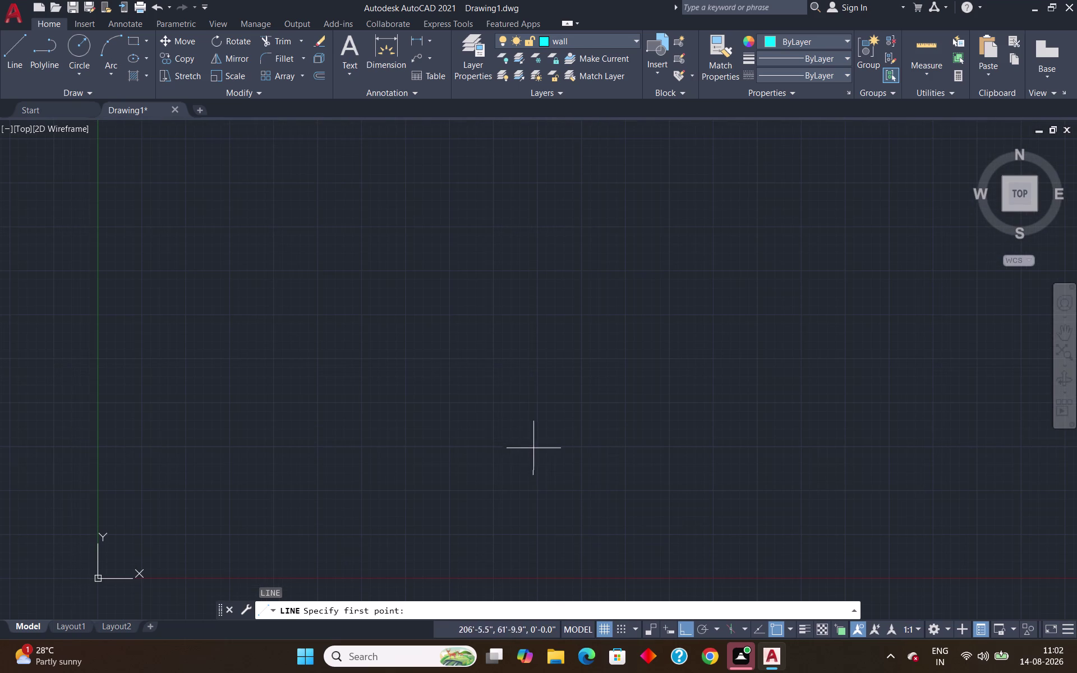
click(411, 357)
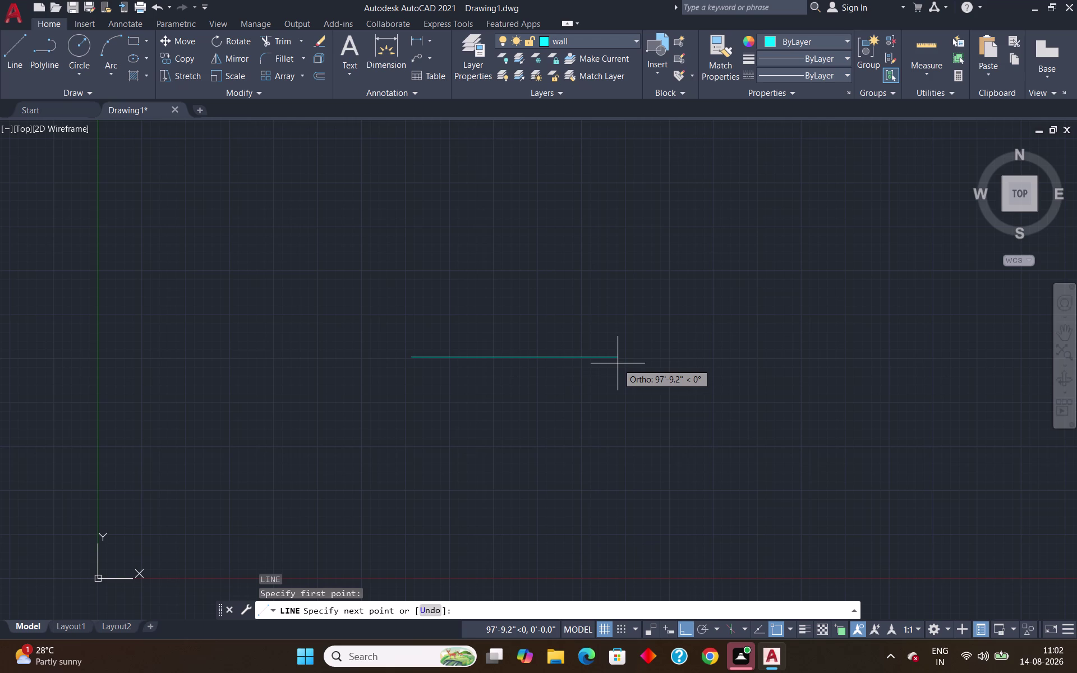
text(37)
key(apostrophe)
key(Return)
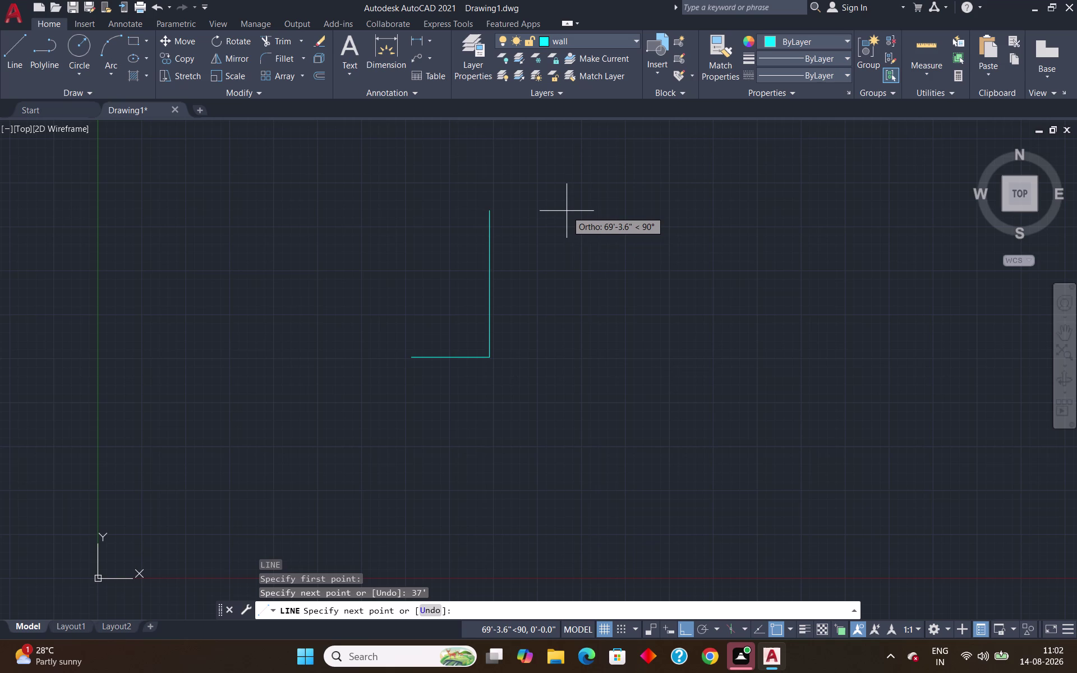
text(32')
key(Return)
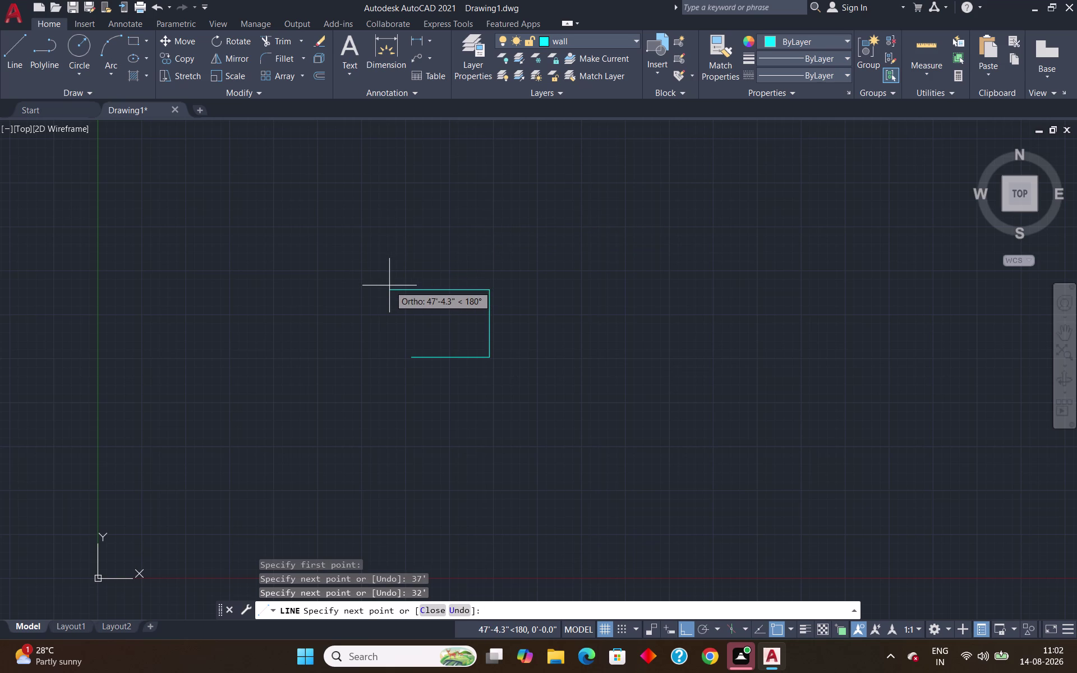
Close the rectangle with a 37' top edge and a 32' left edge.
text(37)
key(apostrophe)
key(Return)
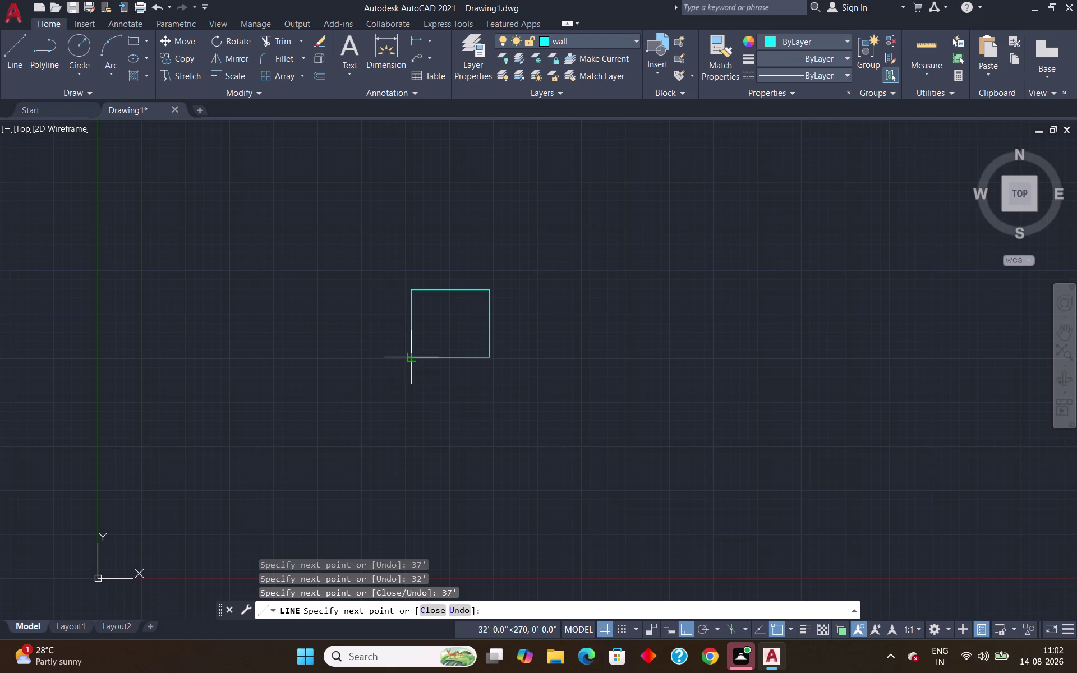
text(3)
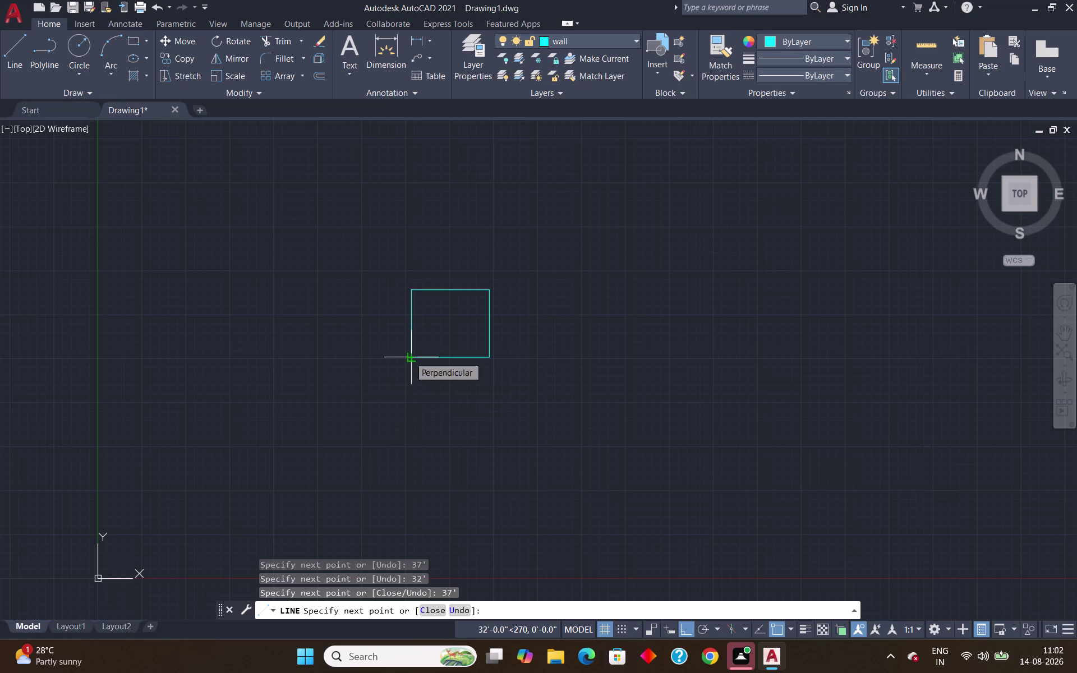
text(2)
key(apostrophe)
key(Return)
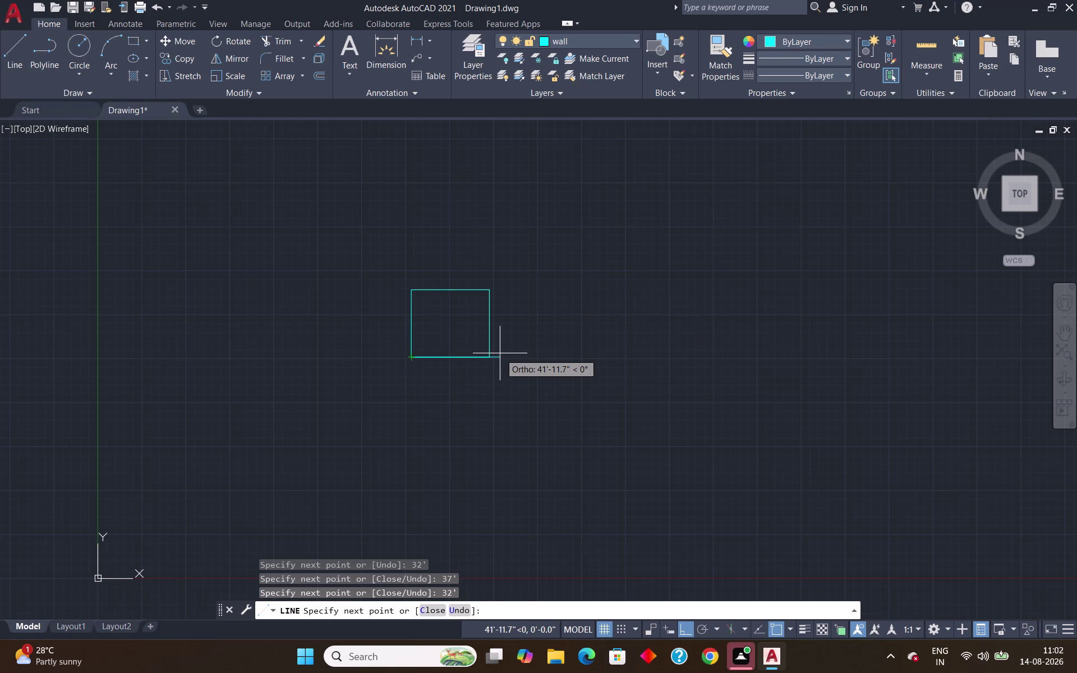
key(Escape)
scroll(up, 3)
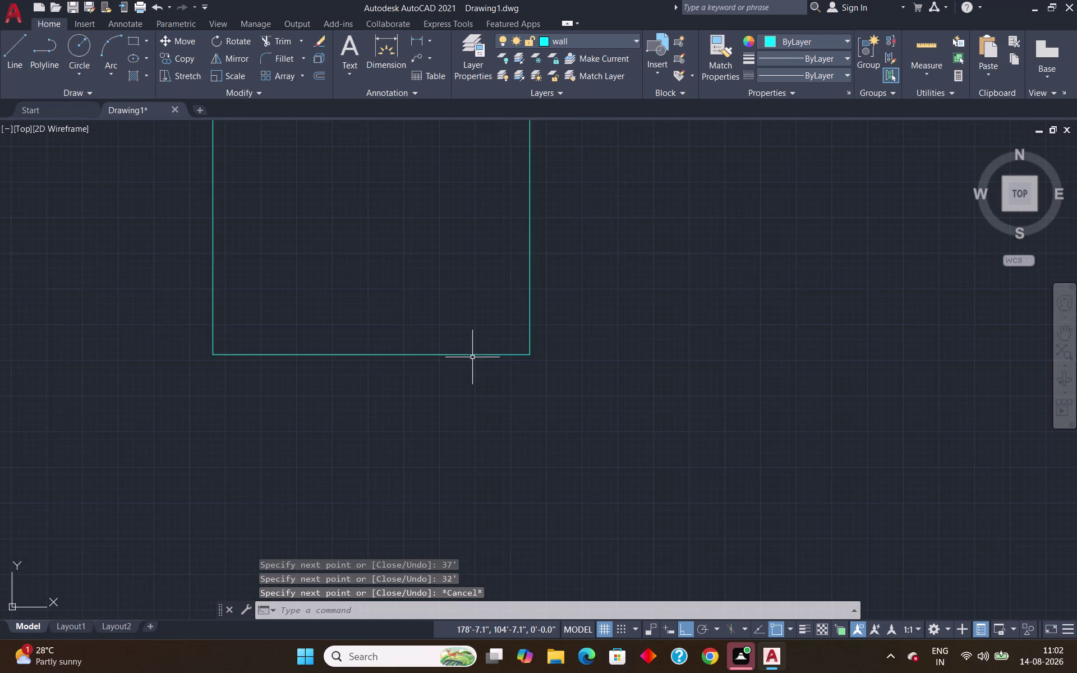
scroll(down, 3)
scroll(up, 3)
scroll(down, 3)
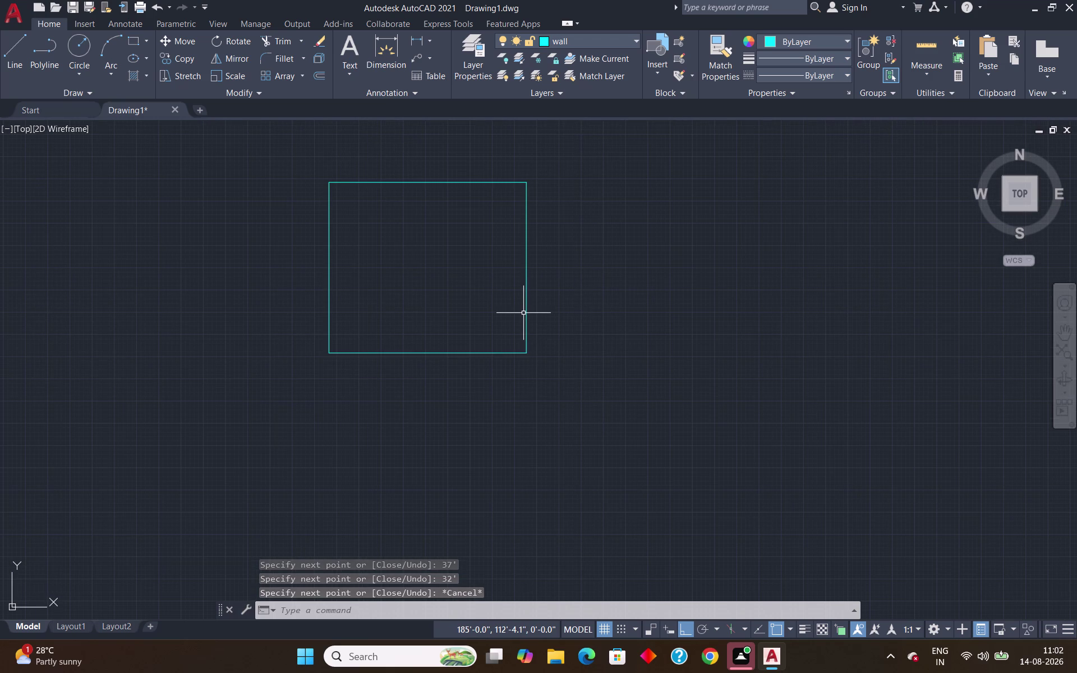
Offset the right and top wall lines 9" inward.
key(o)
key(Return)
key(9)
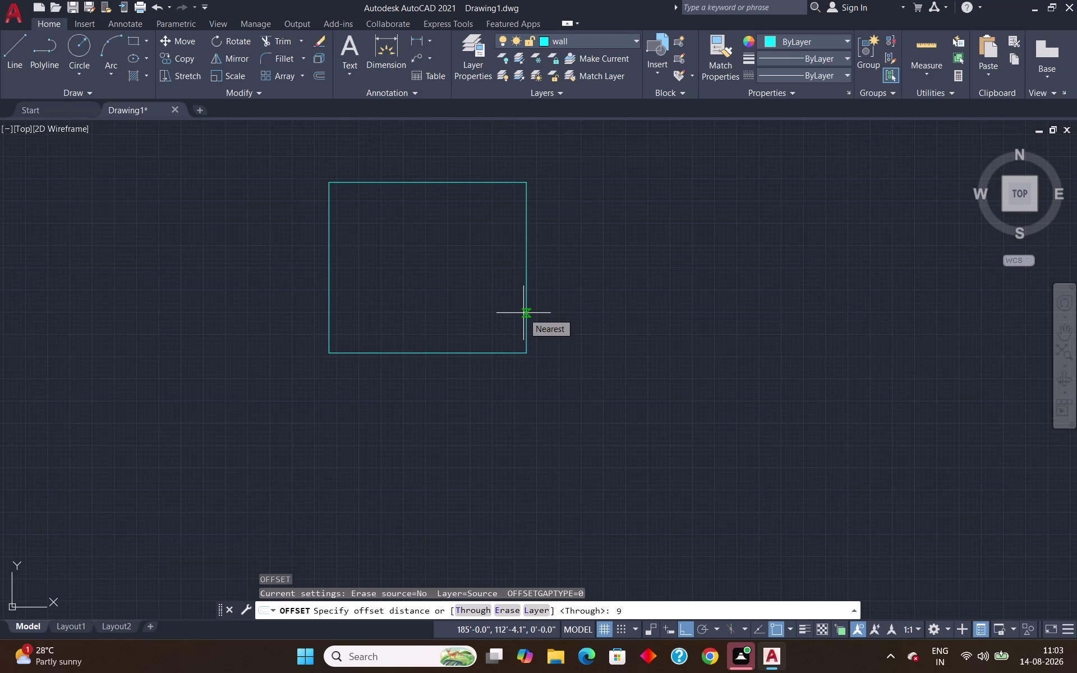
key(shift+quotedbl)
key(Return)
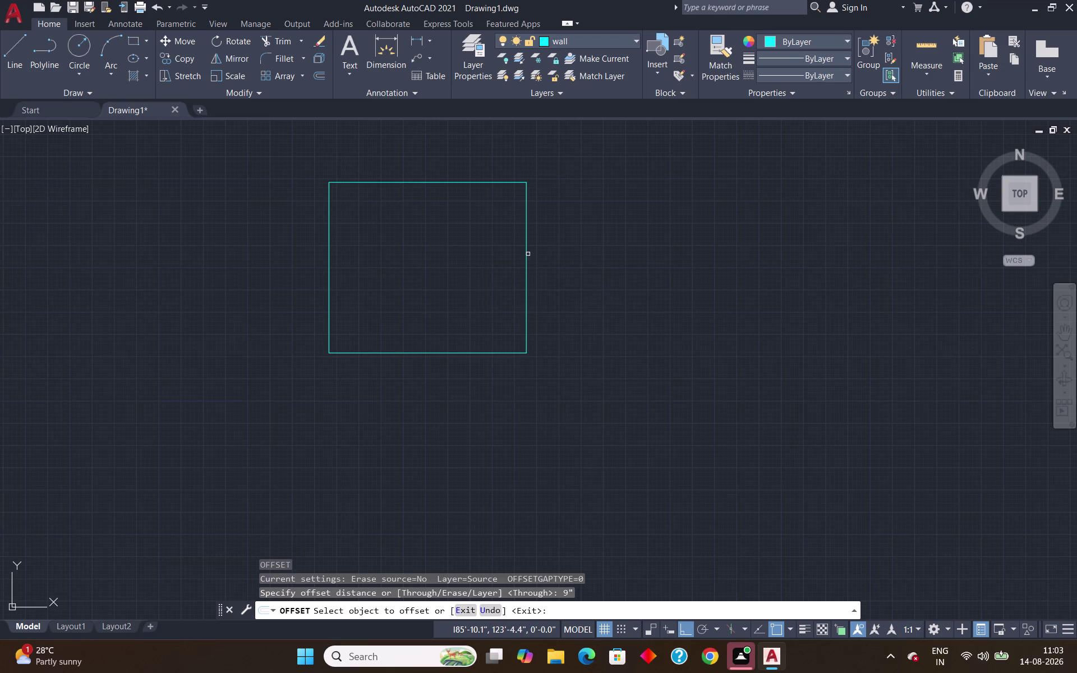
click(525, 261)
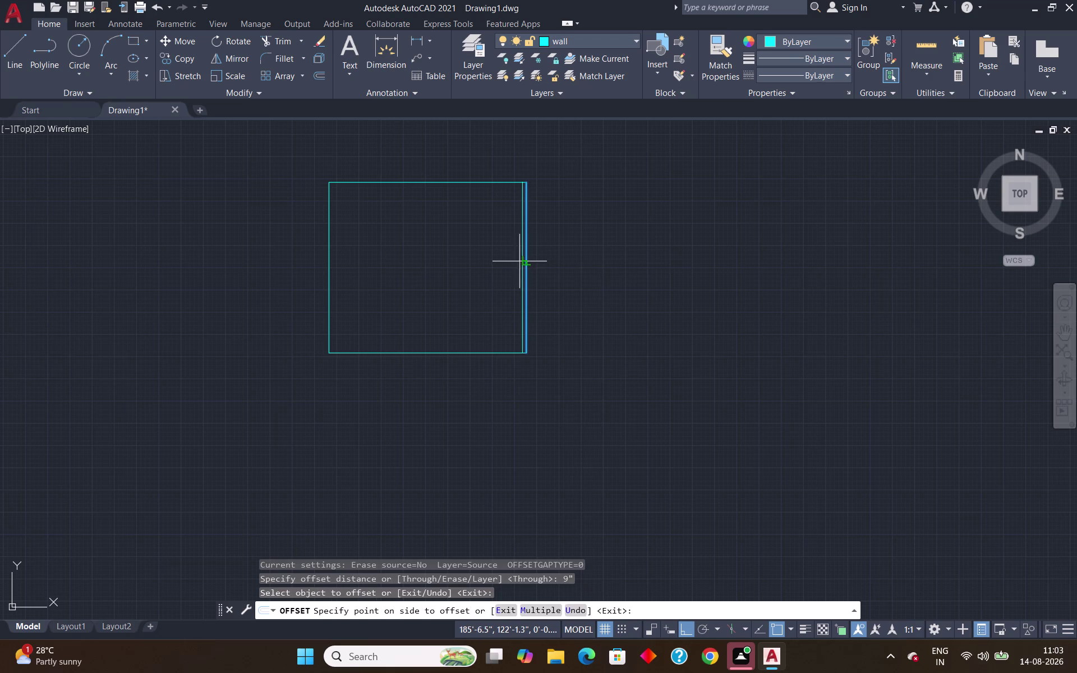
click(508, 262)
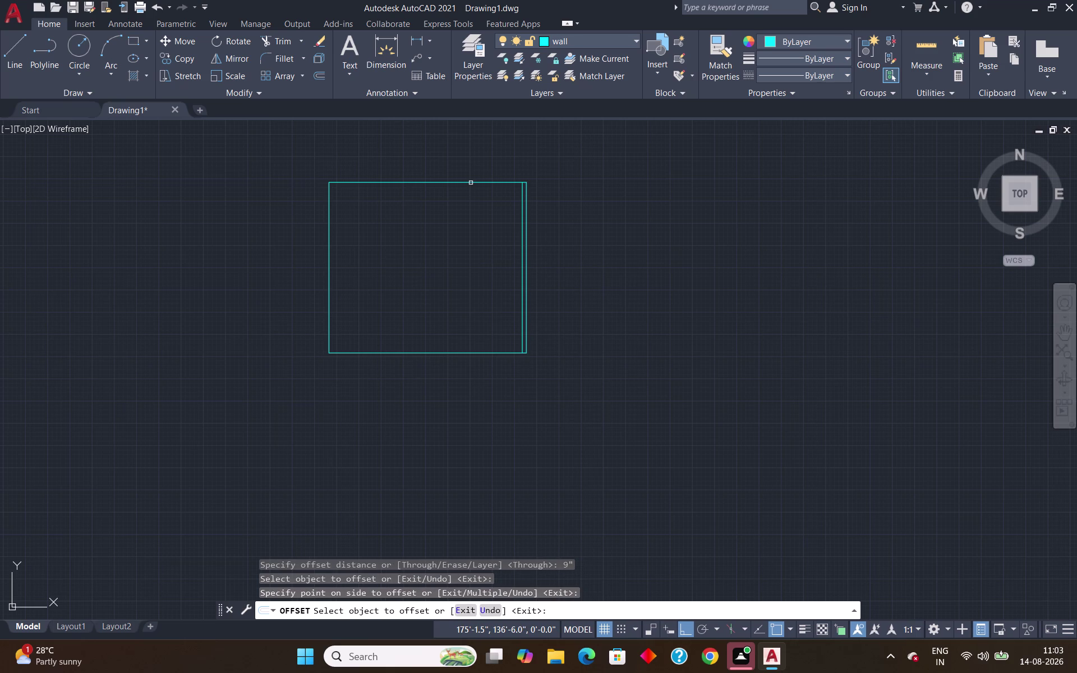
click(470, 182)
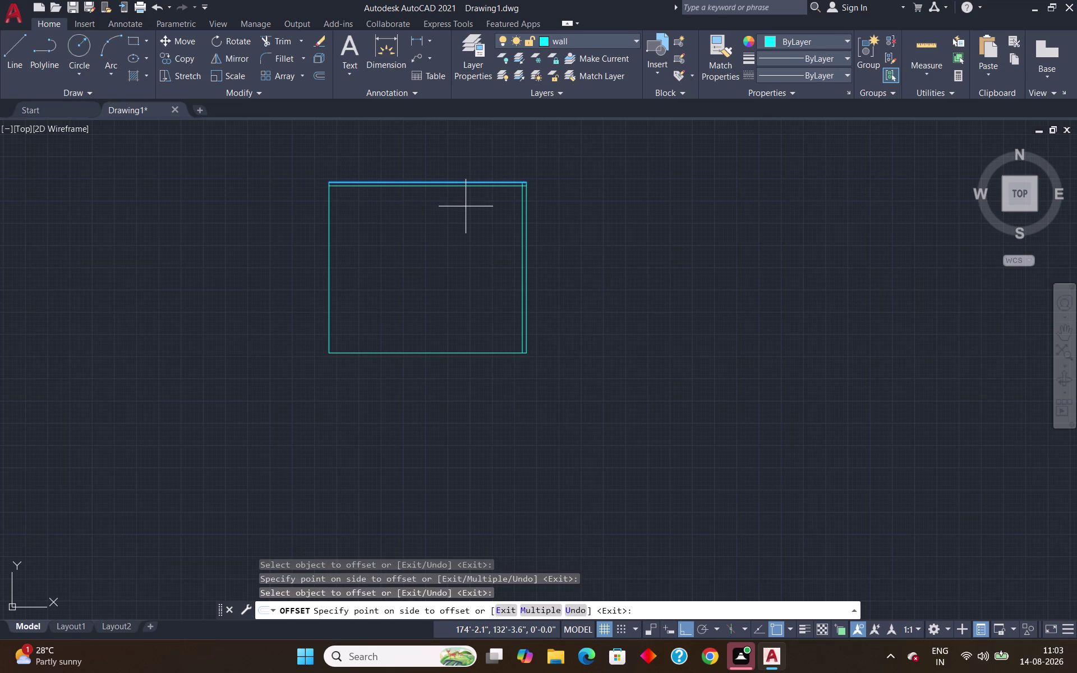
click(466, 206)
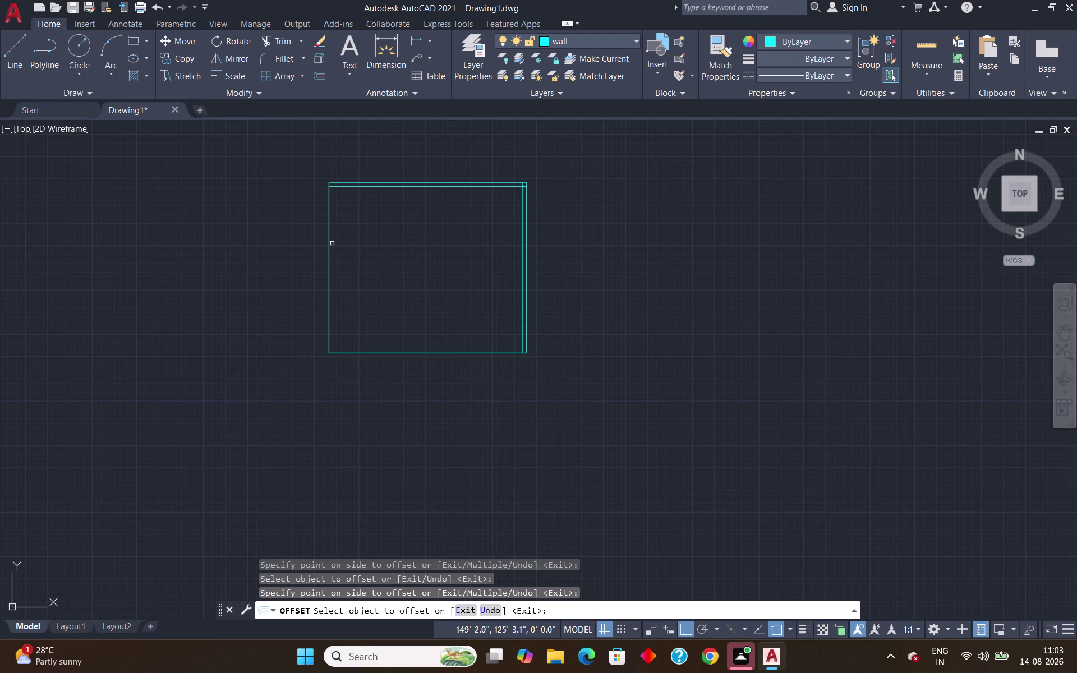
Offset the left and bottom wall lines 9" inward to complete the double wall.
click(330, 240)
click(366, 243)
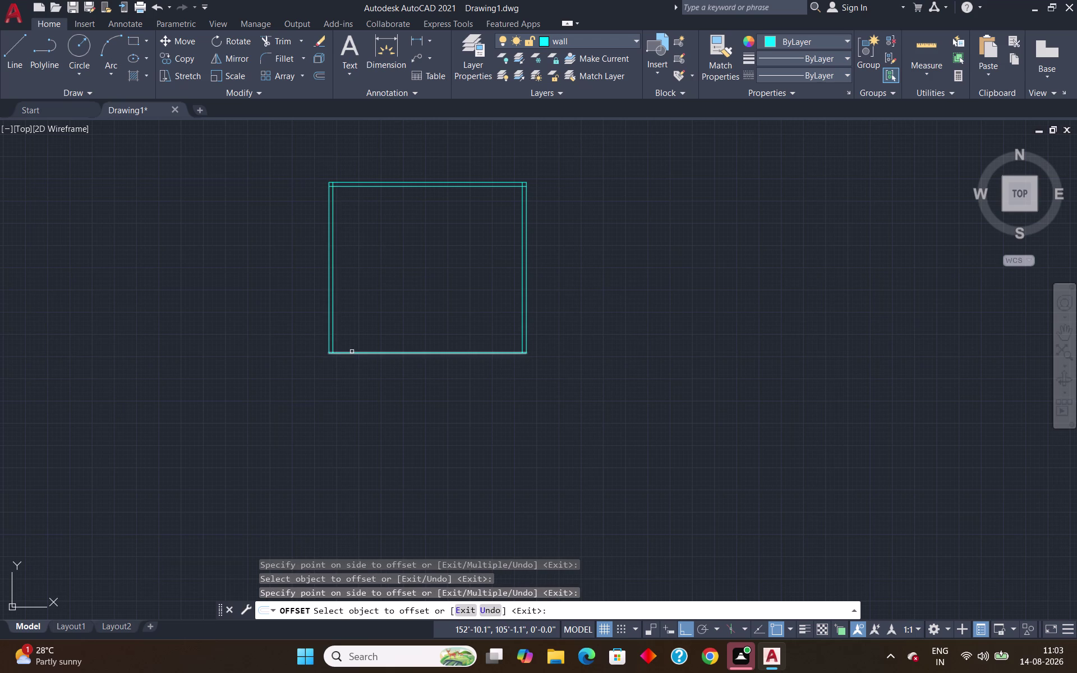
click(351, 354)
click(355, 333)
key(Escape)
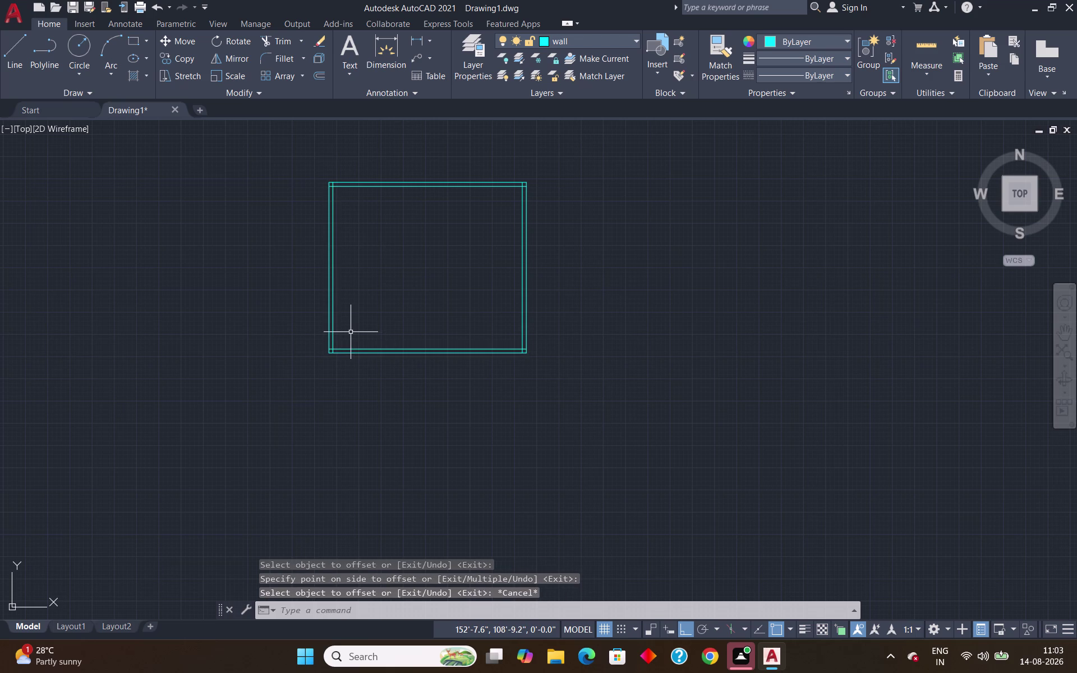
Trim the top-left wall corner, then cancel and undo the trim.
text(tr)
key(Return)
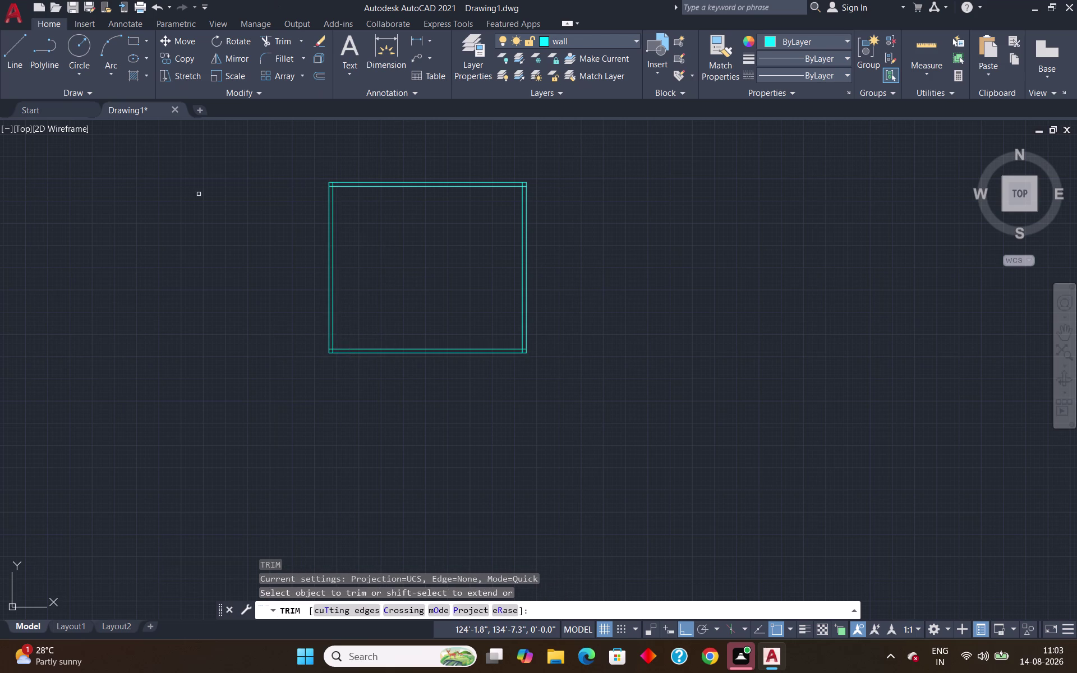
scroll(up, 3)
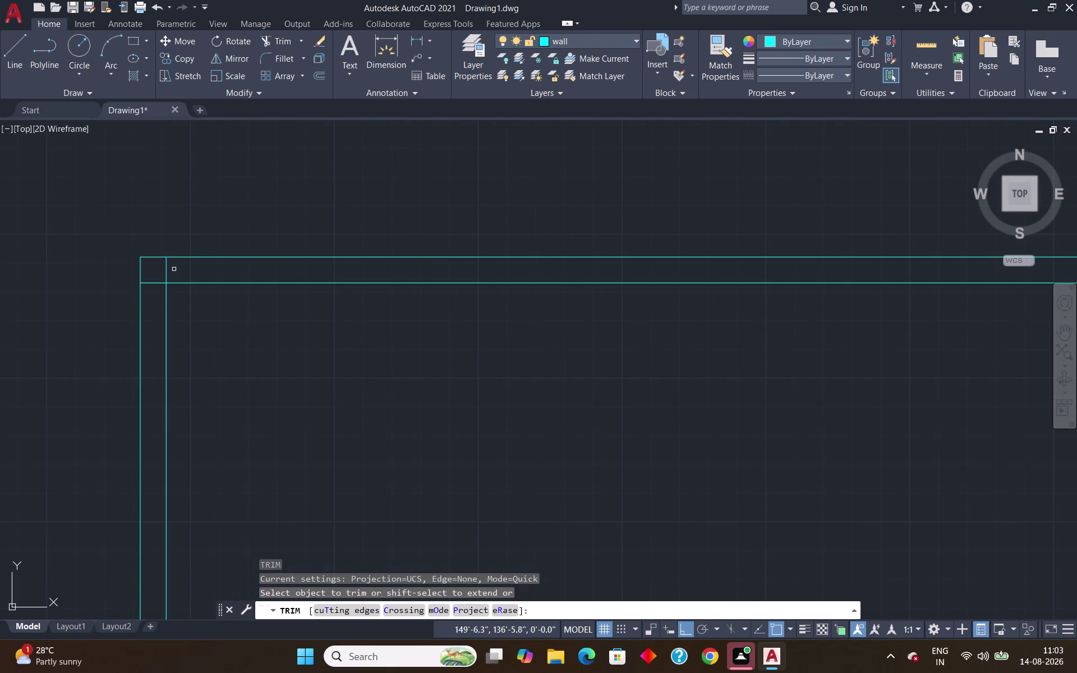
click(164, 268)
click(151, 284)
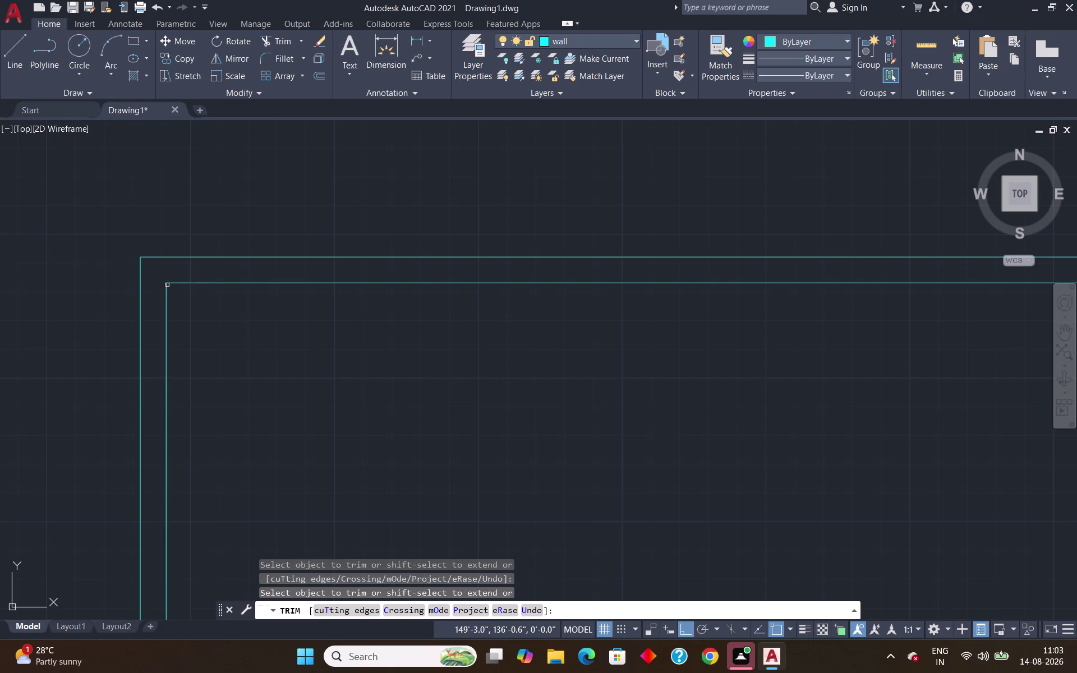
scroll(down, 3)
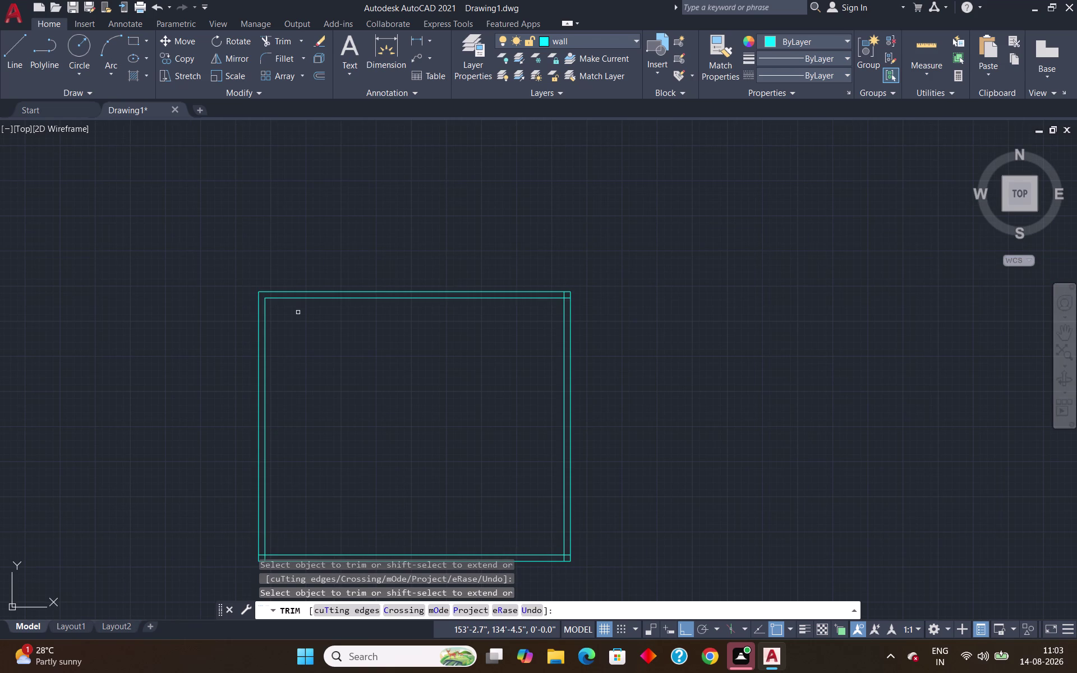
key(Escape)
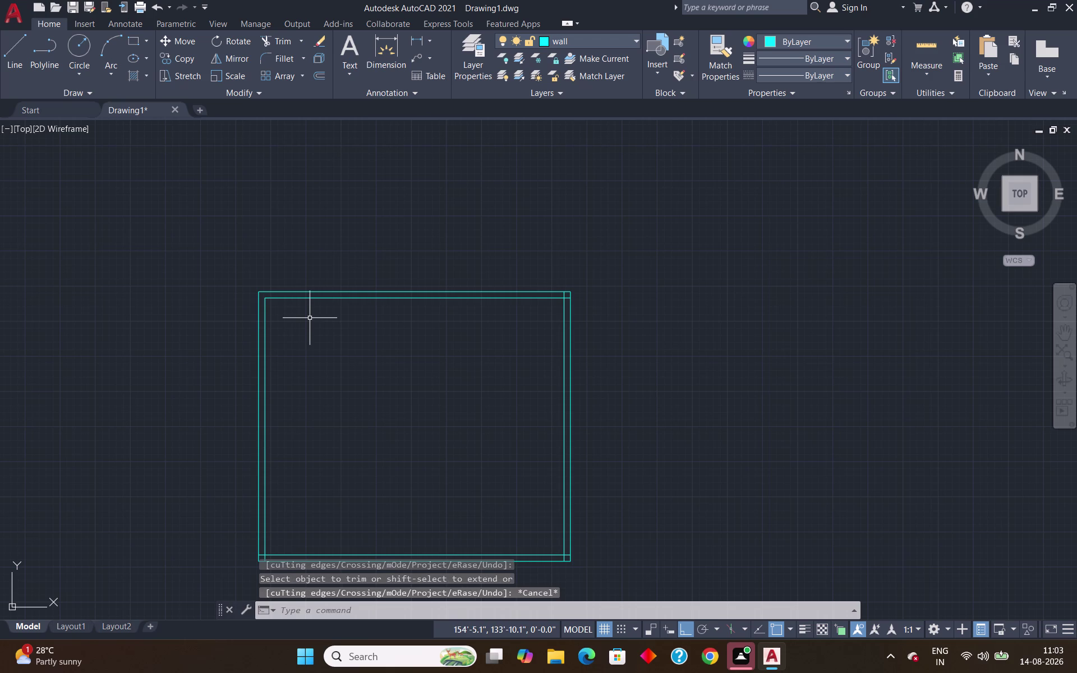
key(ctrl+z)
Bring up the Layer Properties Manager listing the drawing's layers.
scroll(up, 3)
scroll(down, 3)
scroll(up, 3)
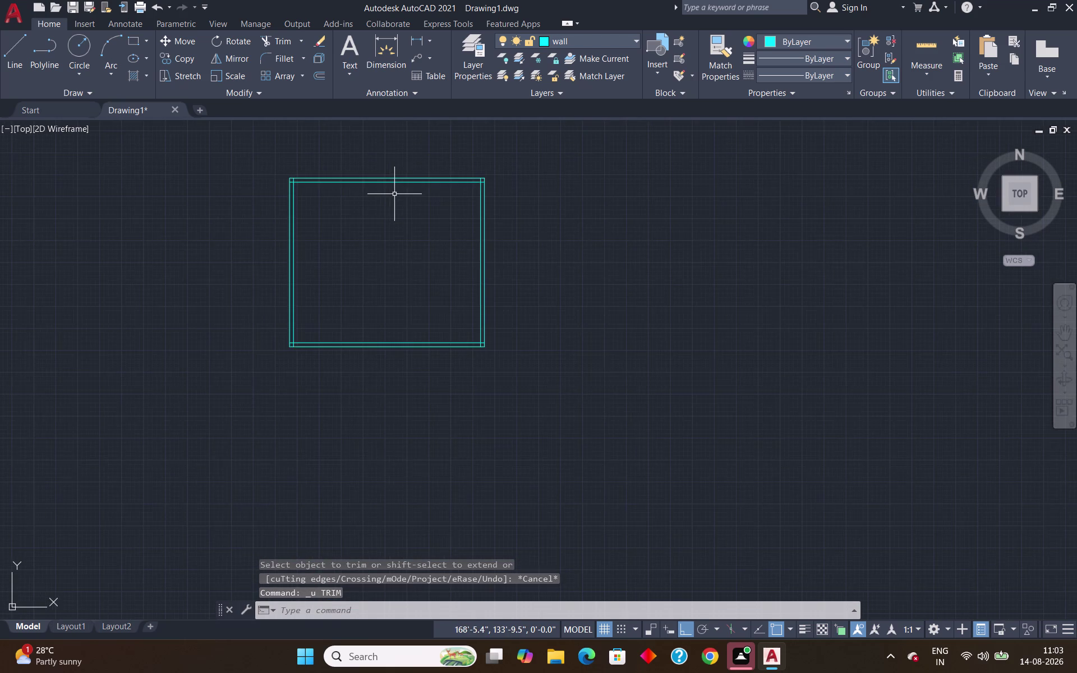
scroll(up, 3)
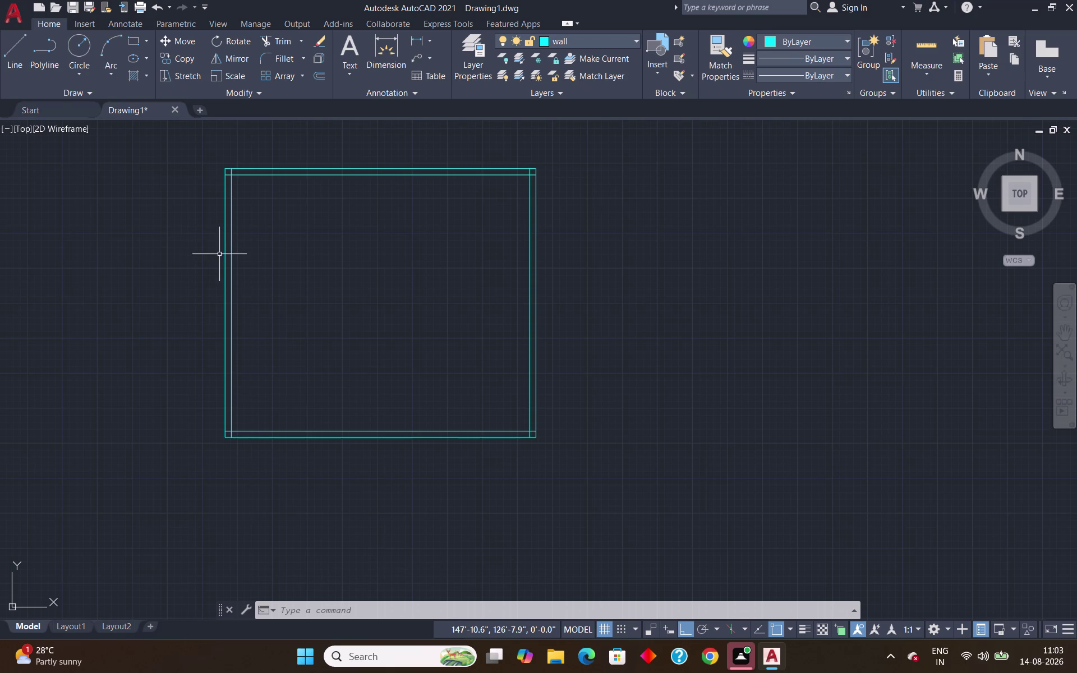
click(476, 54)
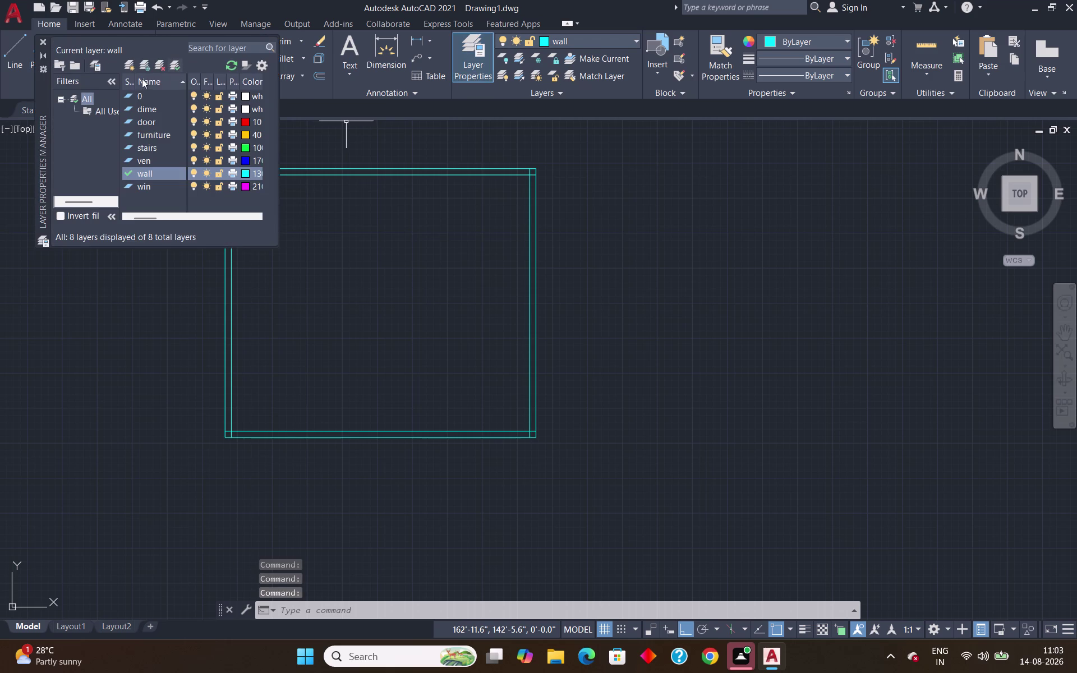
Create a layer named 'column' in yellow (colour 50) and close the layer manager.
click(134, 68)
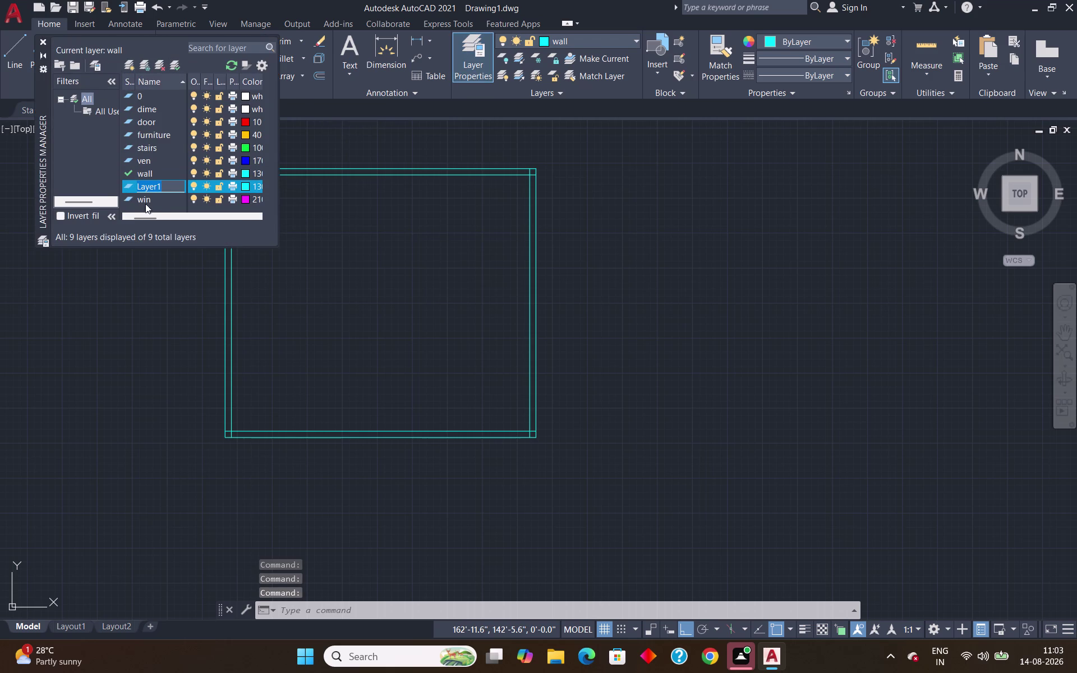
key(BackSpace)
text(co)
text(lumn)
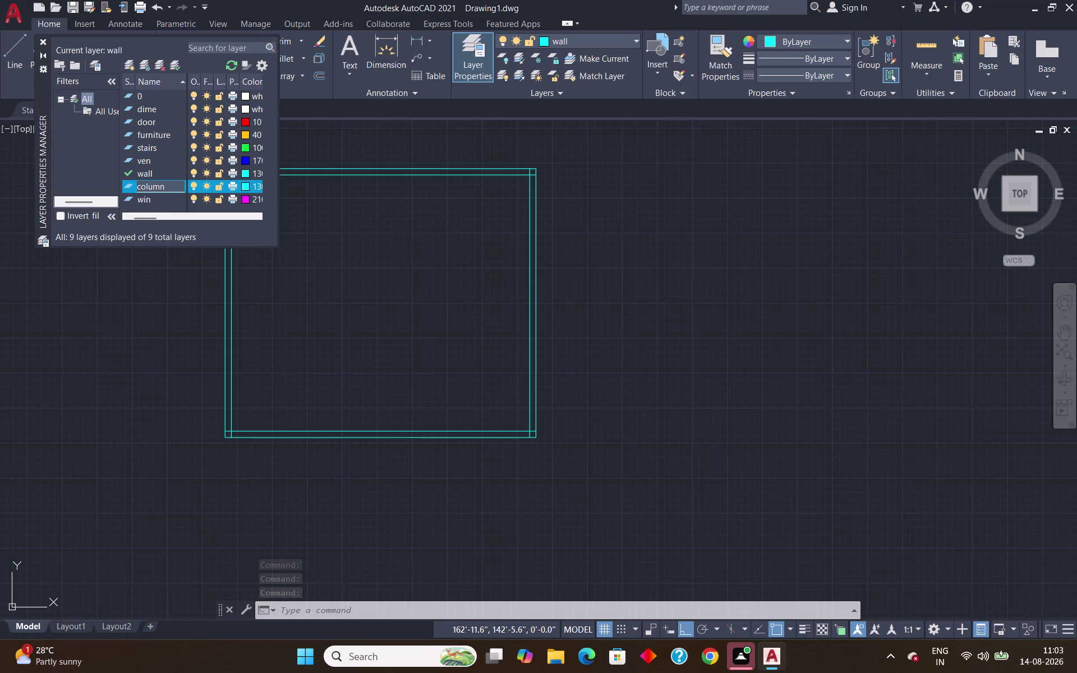
click(248, 186)
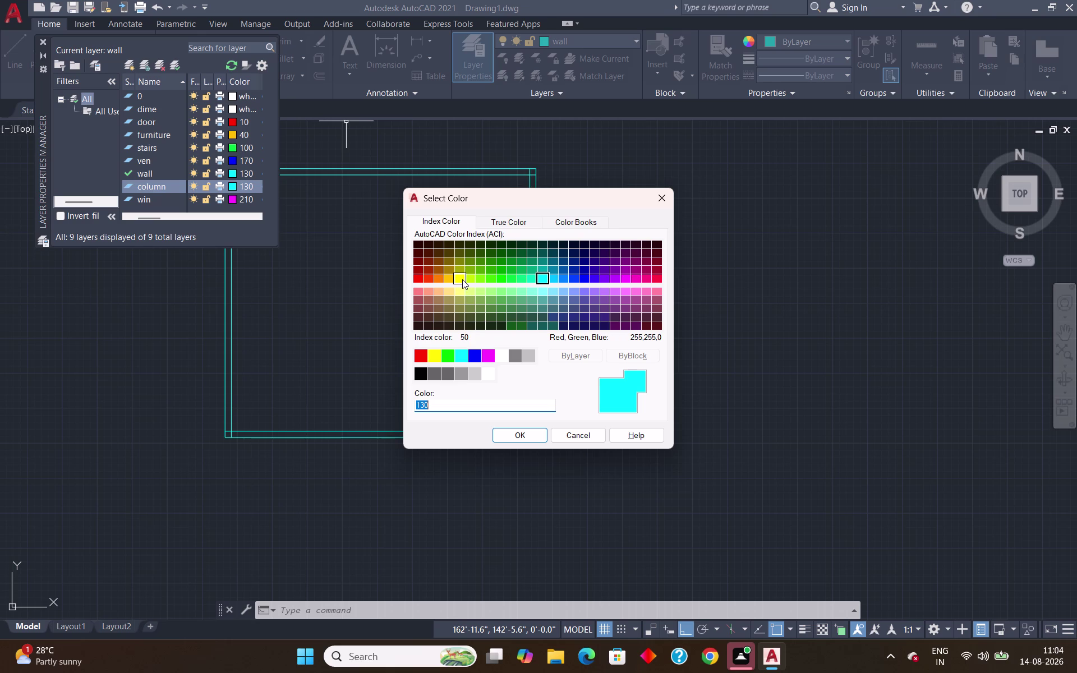
click(462, 279)
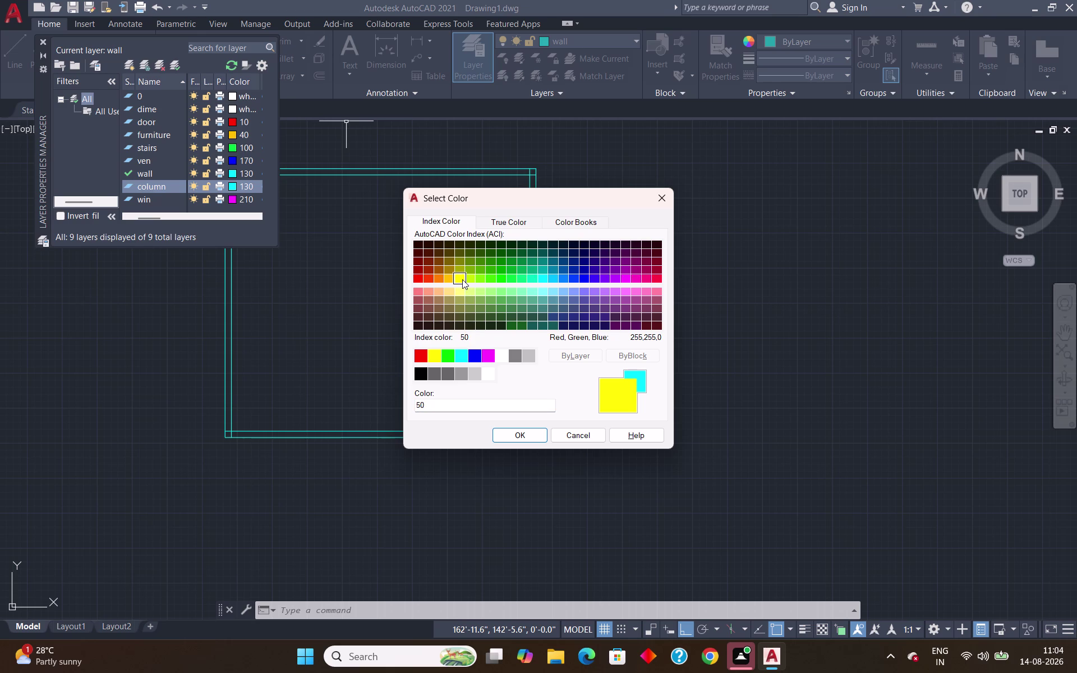
click(501, 435)
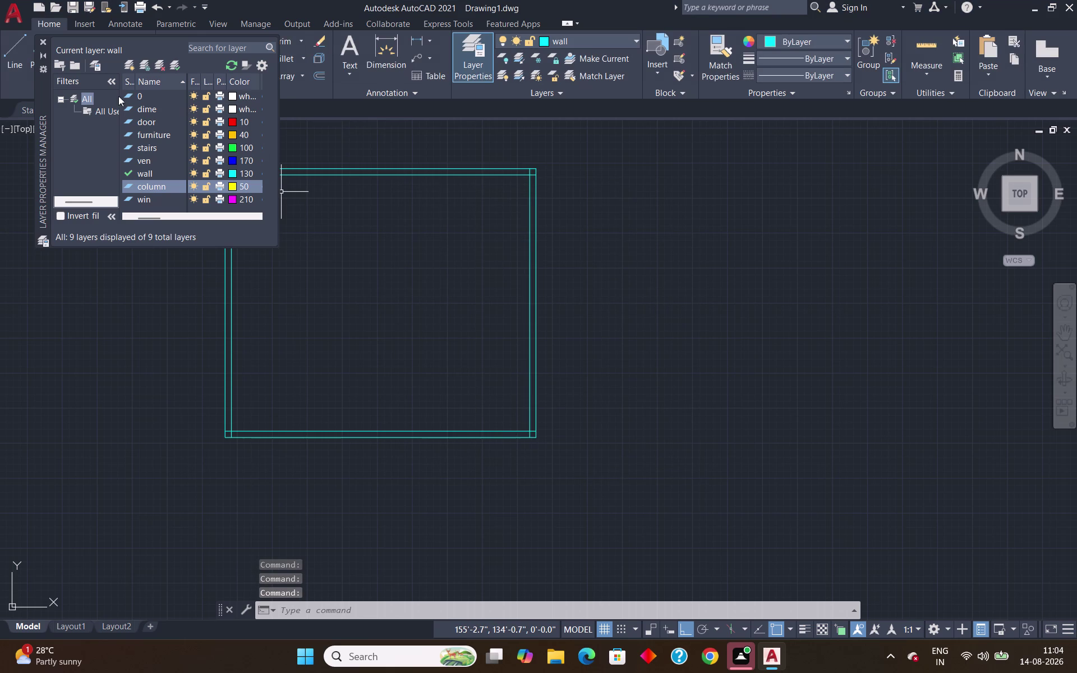
click(43, 41)
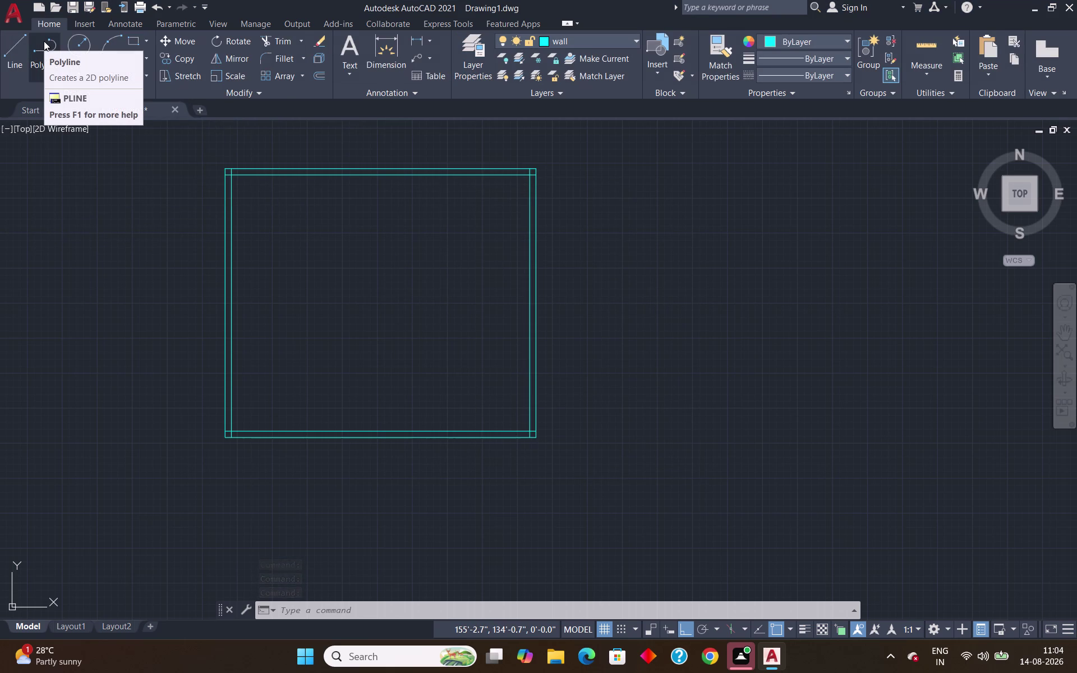